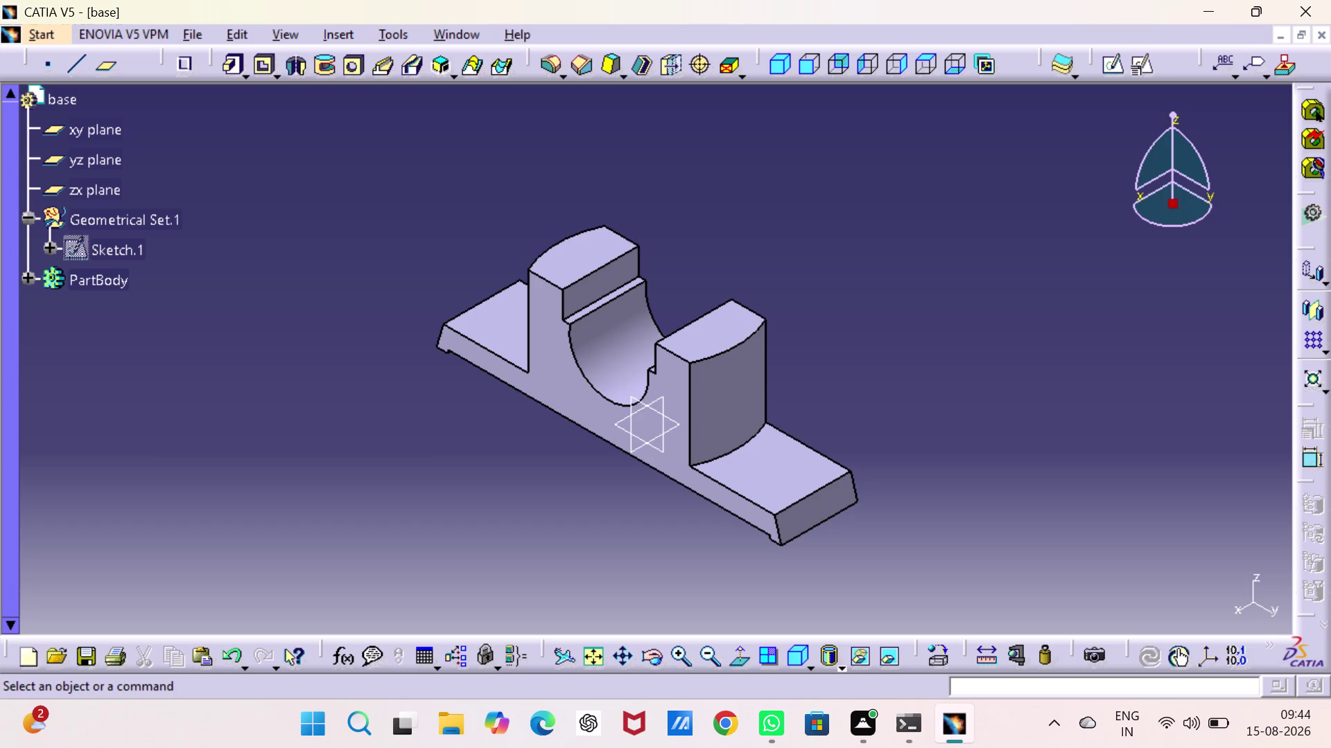
Create a positioned sketch on the right flange's top face (Pad.1/Face.1), adjusting its axis orientation.
click(785, 459)
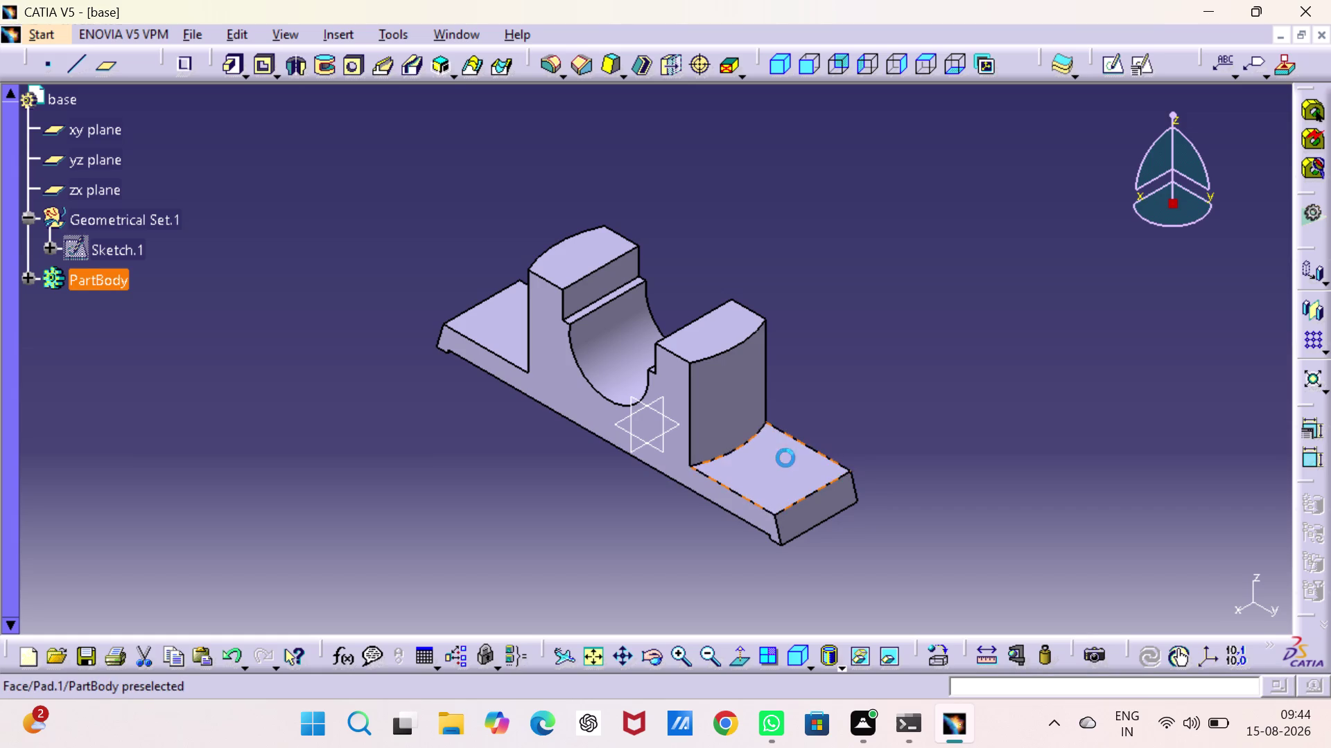
click(1139, 59)
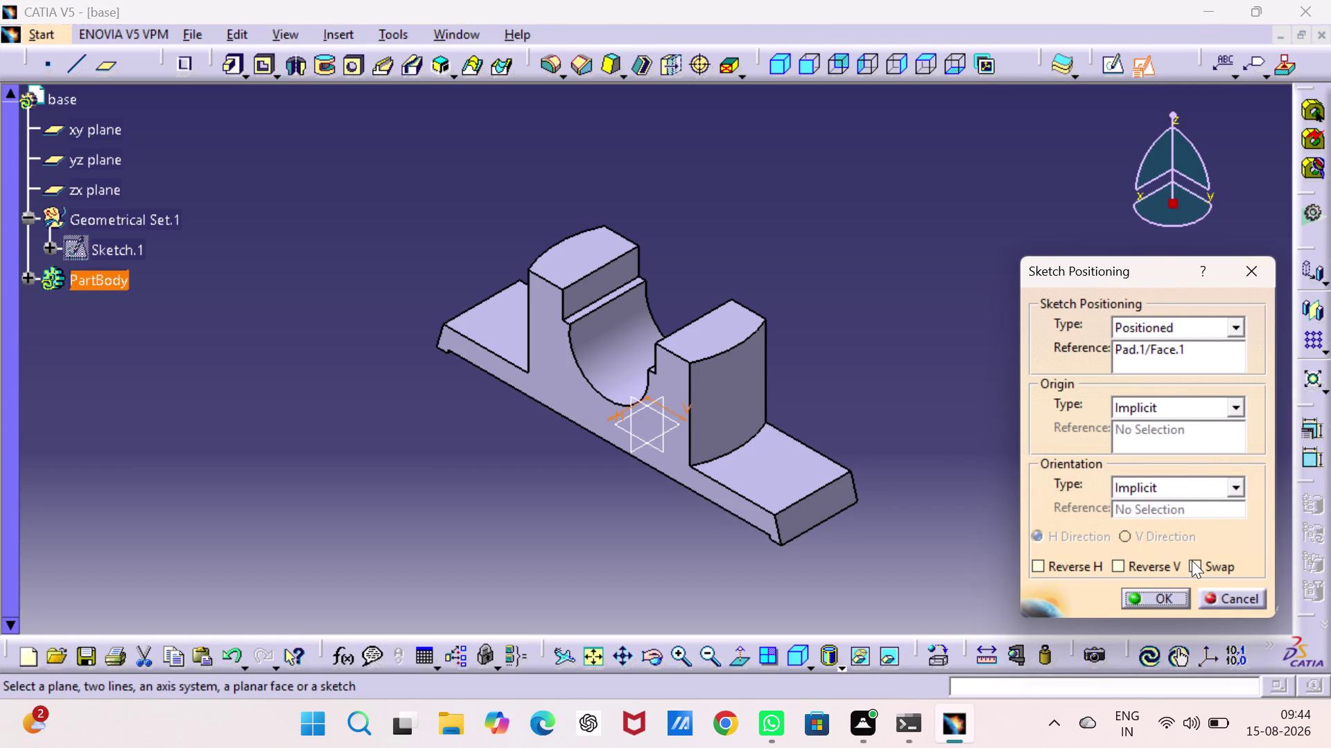
click(1192, 560)
click(1142, 565)
click(1152, 591)
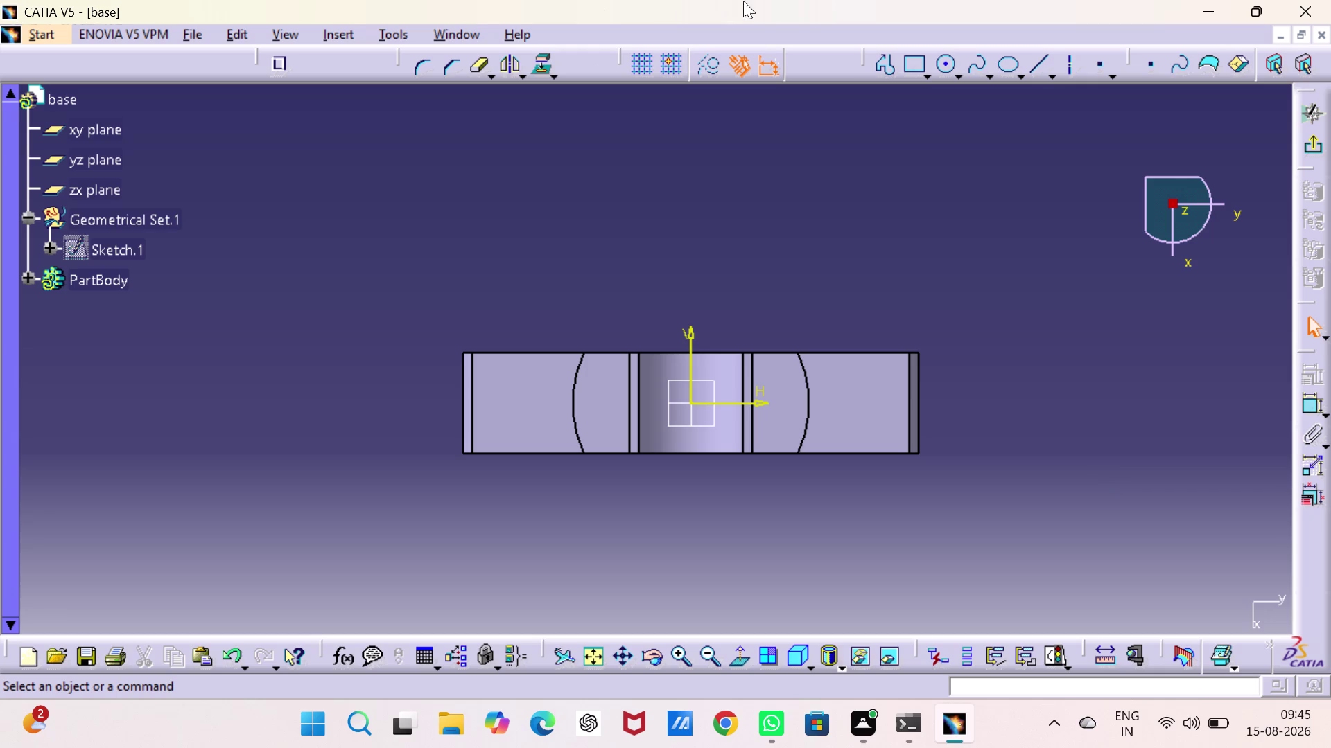
Draw an elongated slot on the right flange using two centre points and a width point.
click(929, 74)
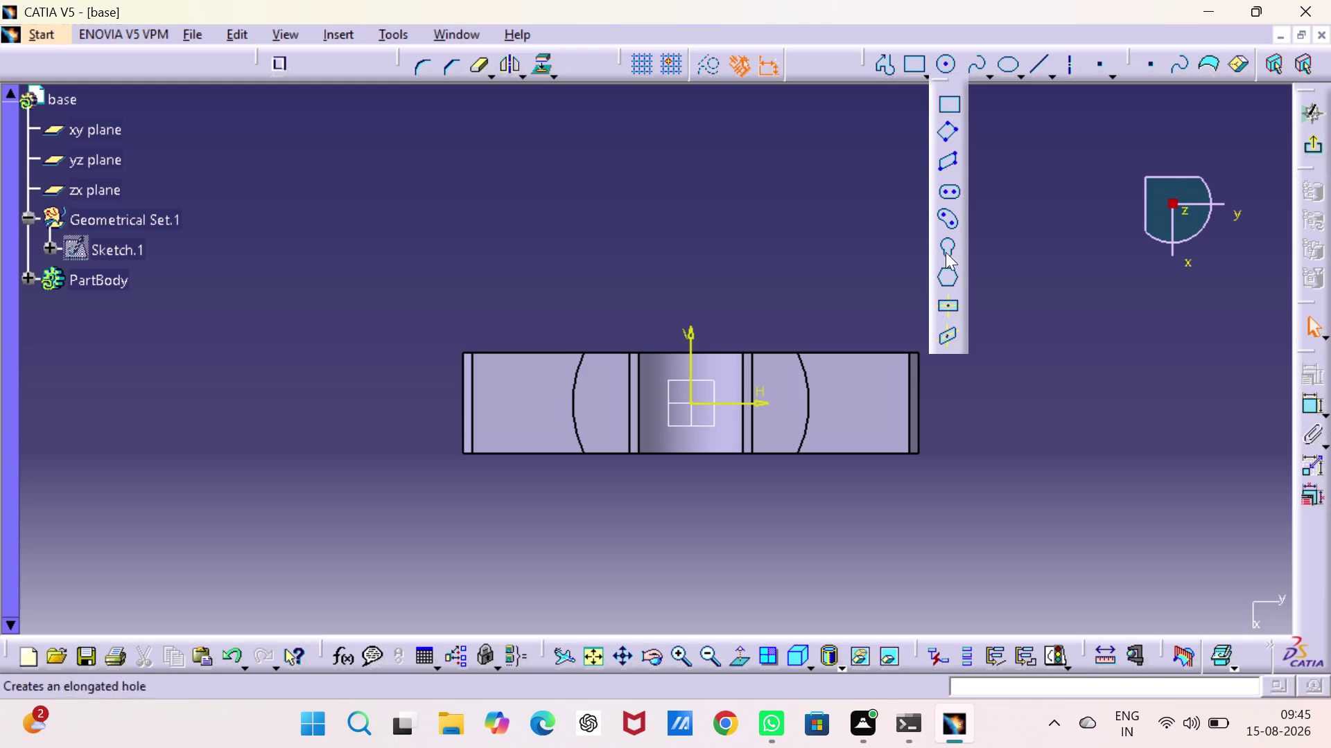
click(946, 190)
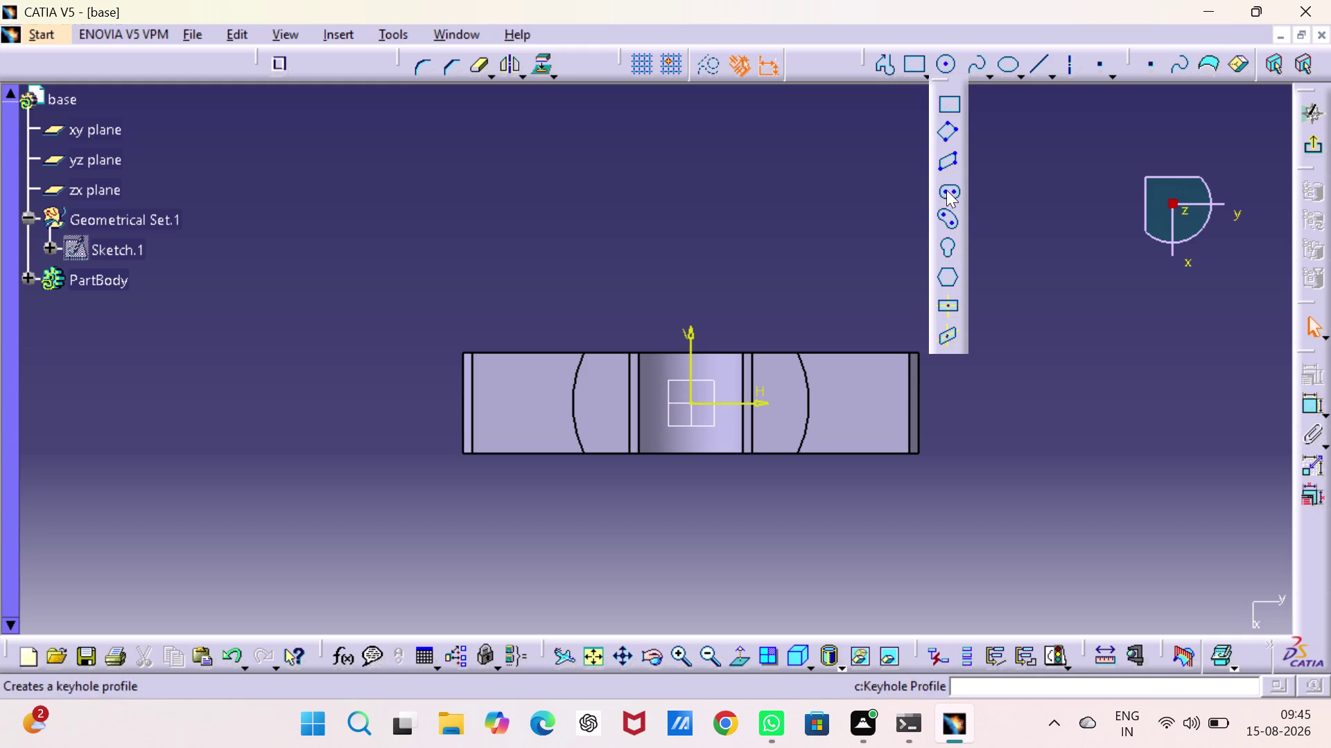
click(833, 404)
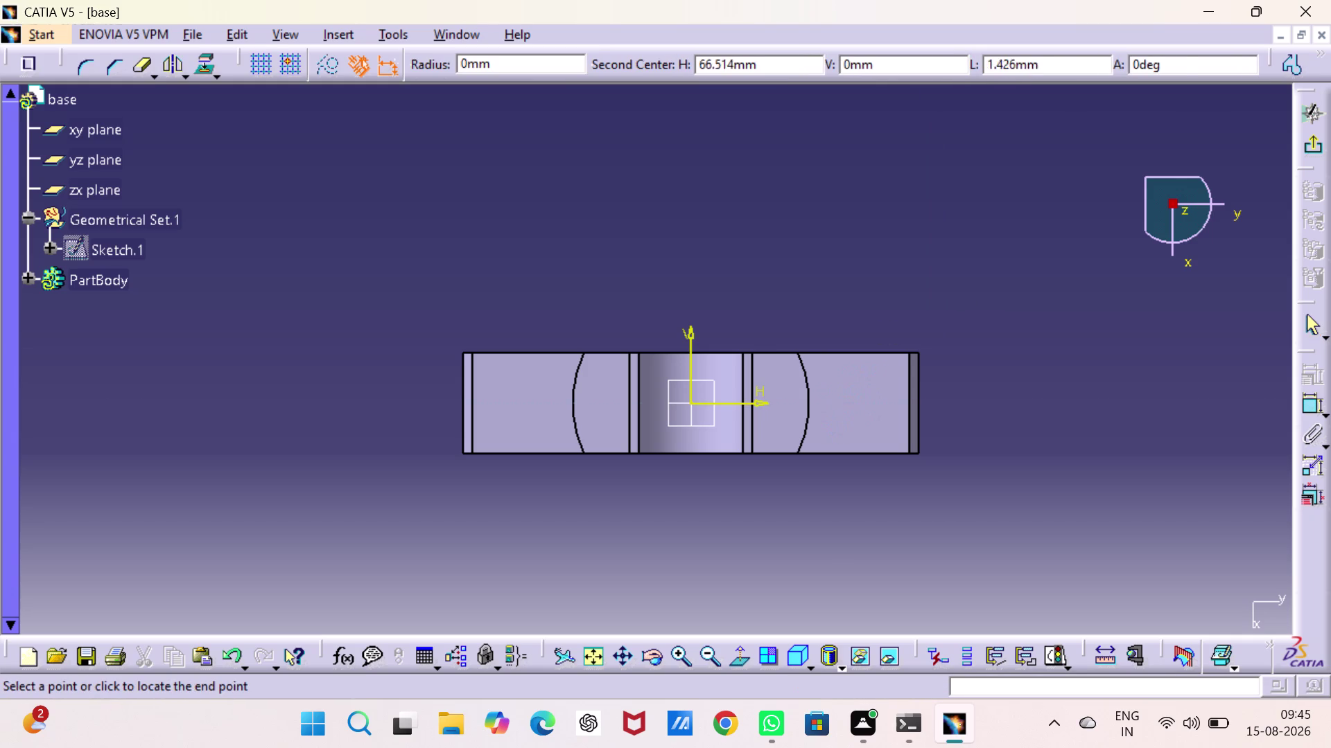
click(874, 399)
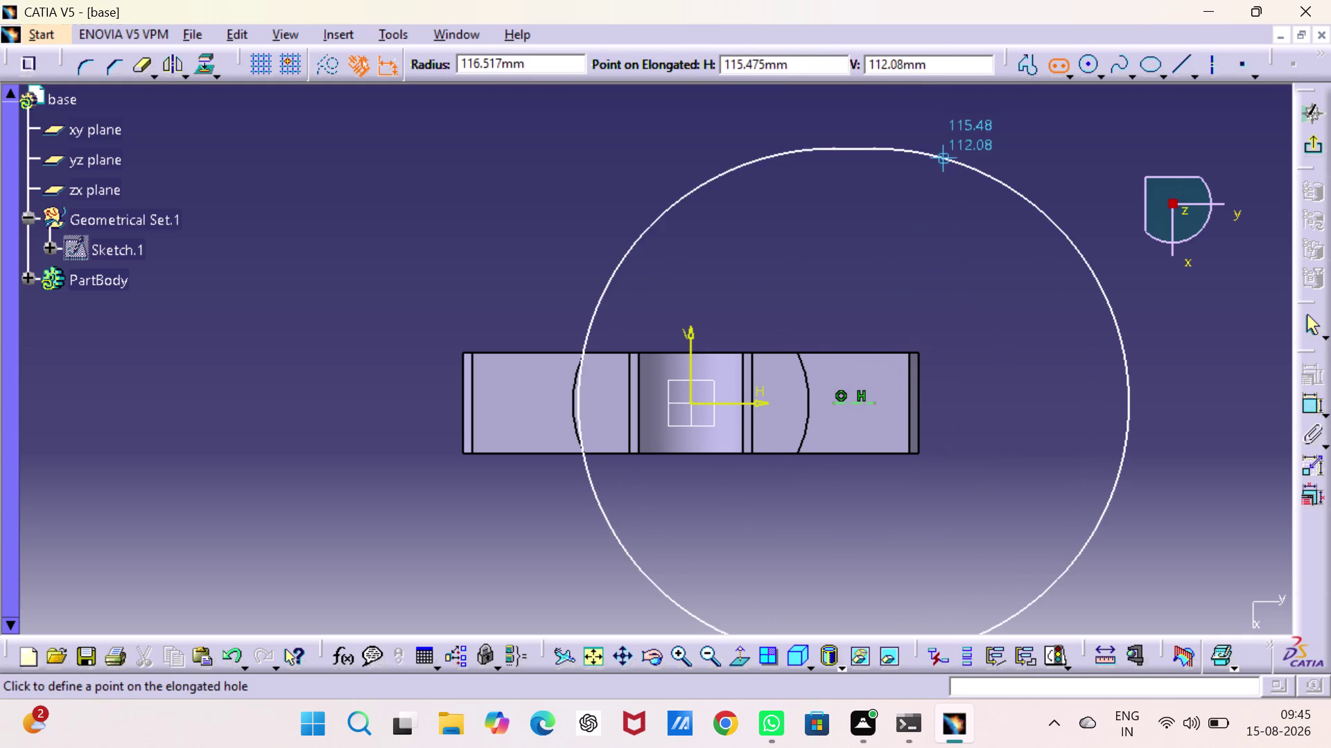
click(887, 397)
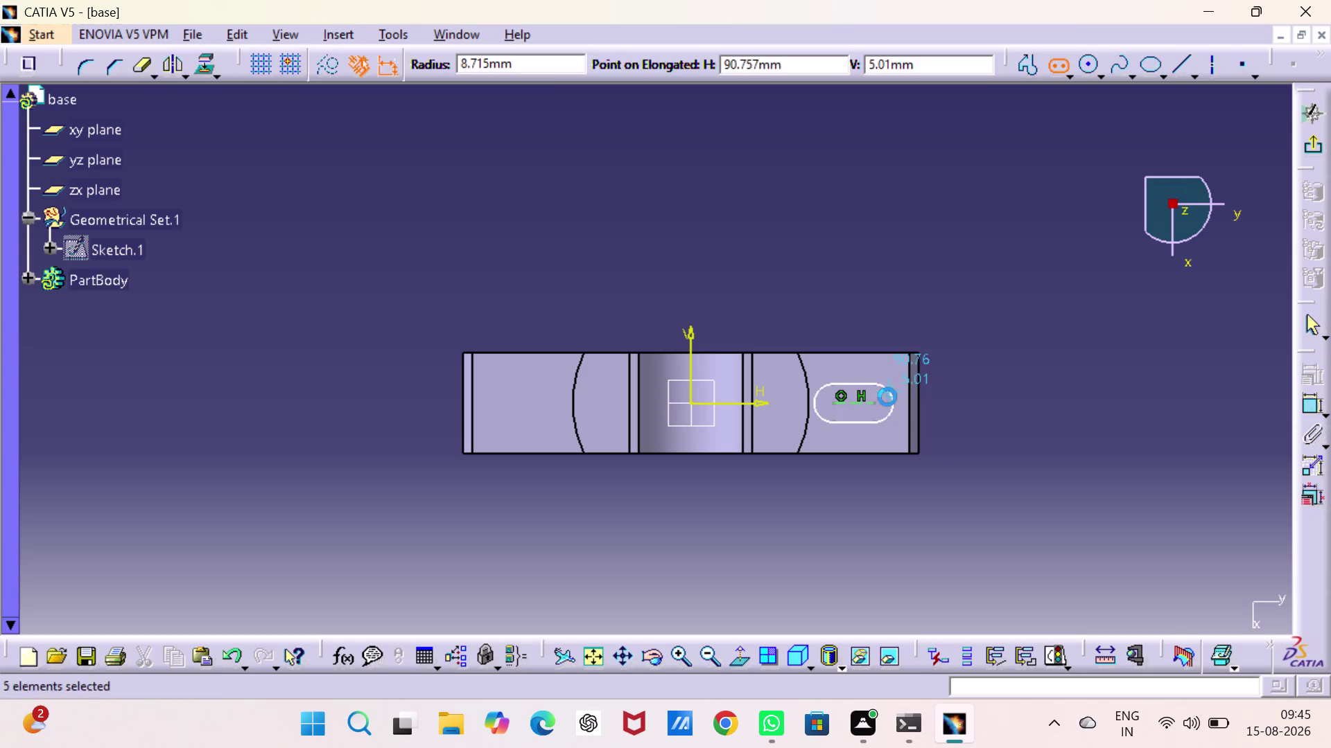
Attempt two elongated slots on the left flange, cancelling both unfinished attempts.
click(911, 61)
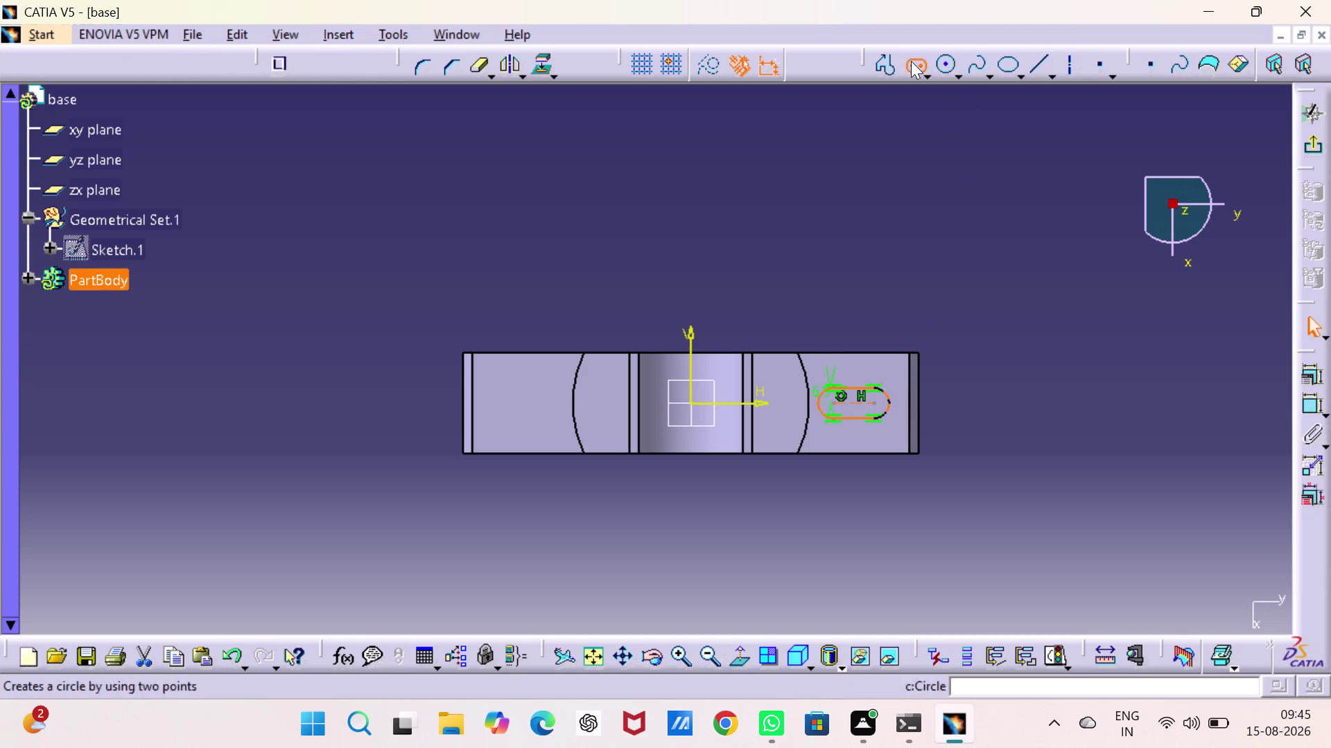
click(543, 401)
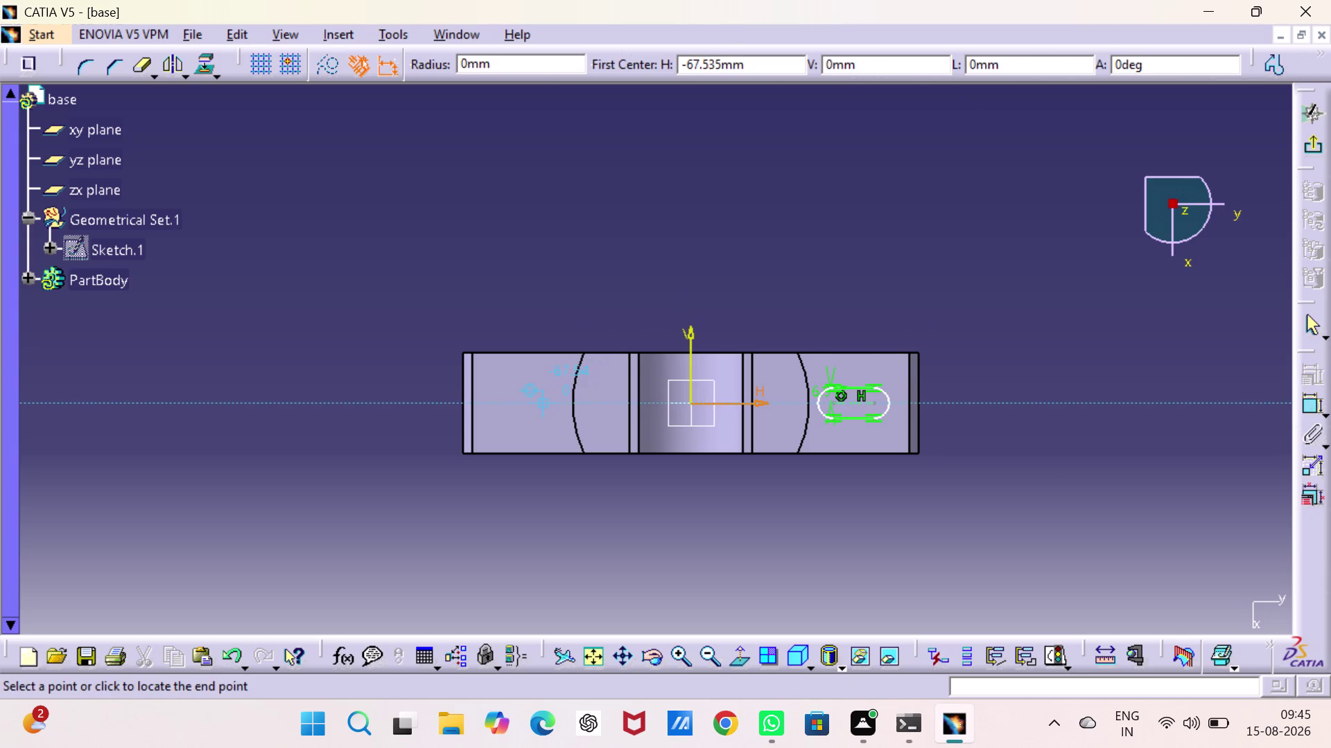
click(506, 400)
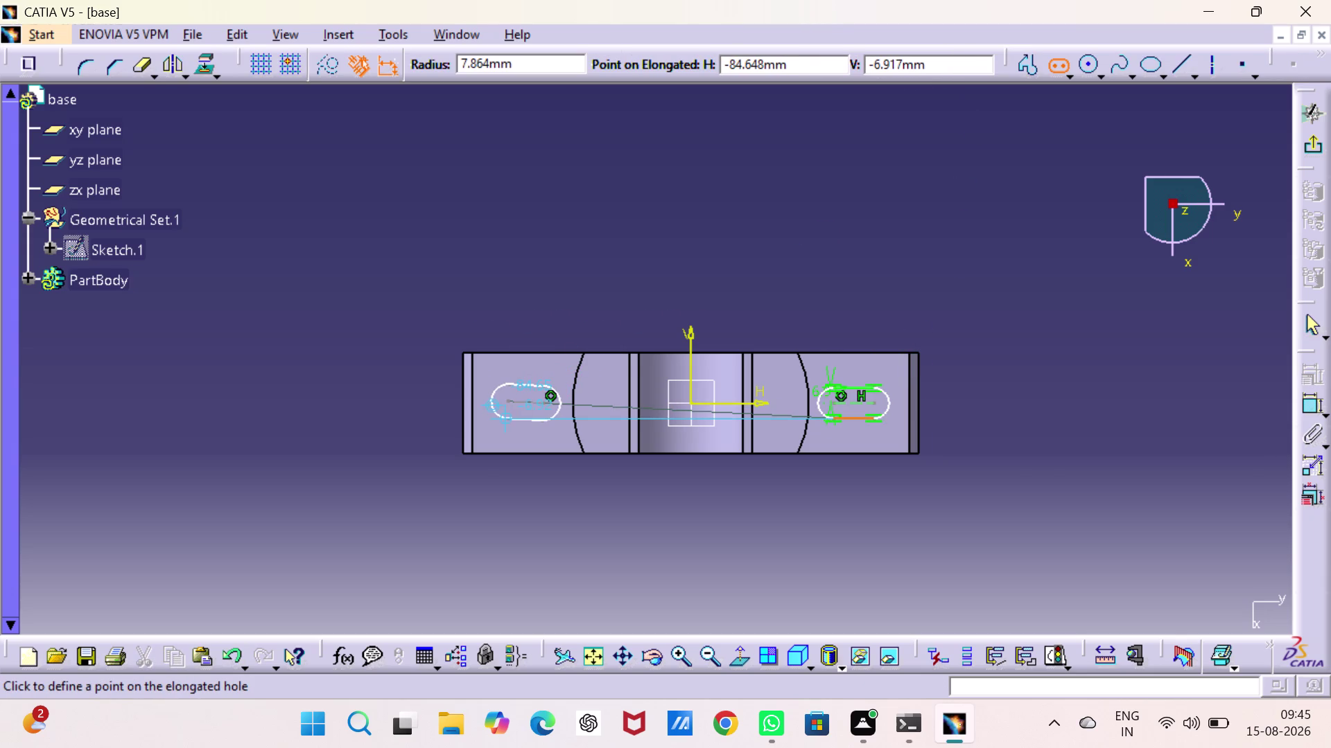
key(Escape)
key(Escape)
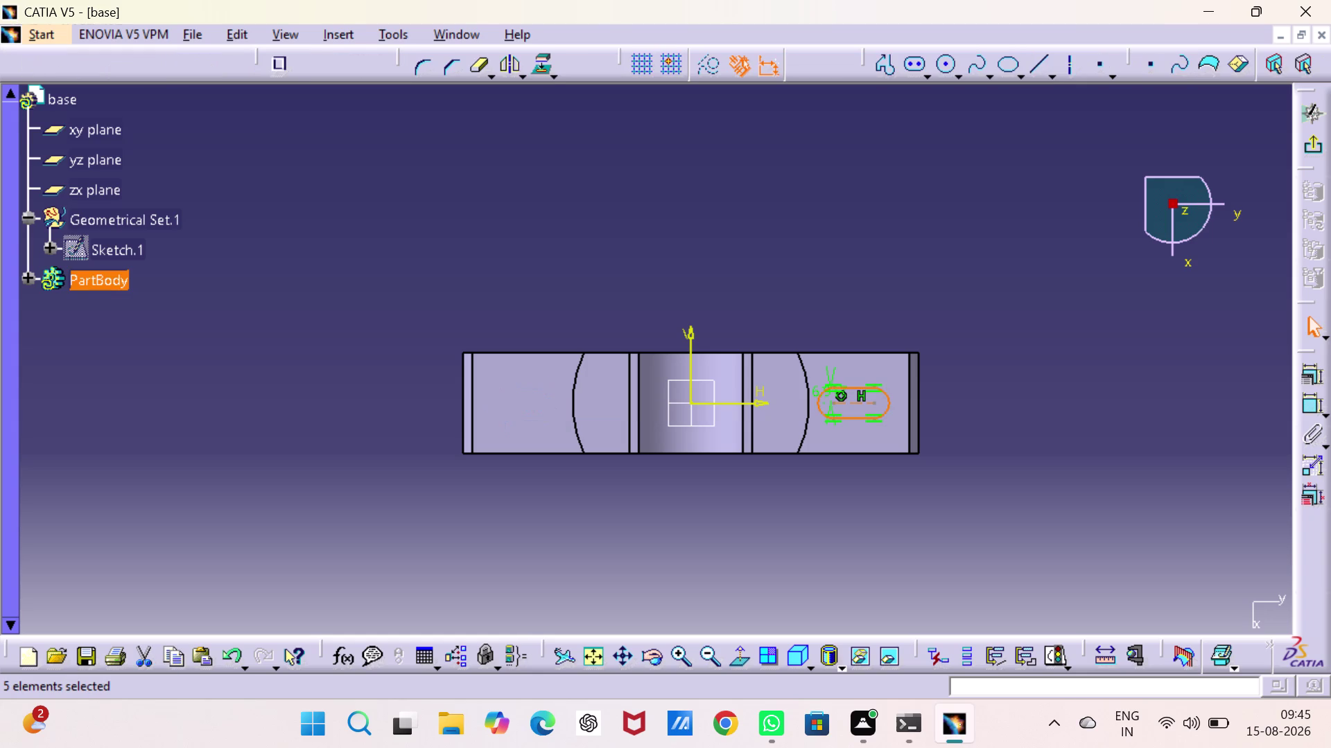
click(913, 66)
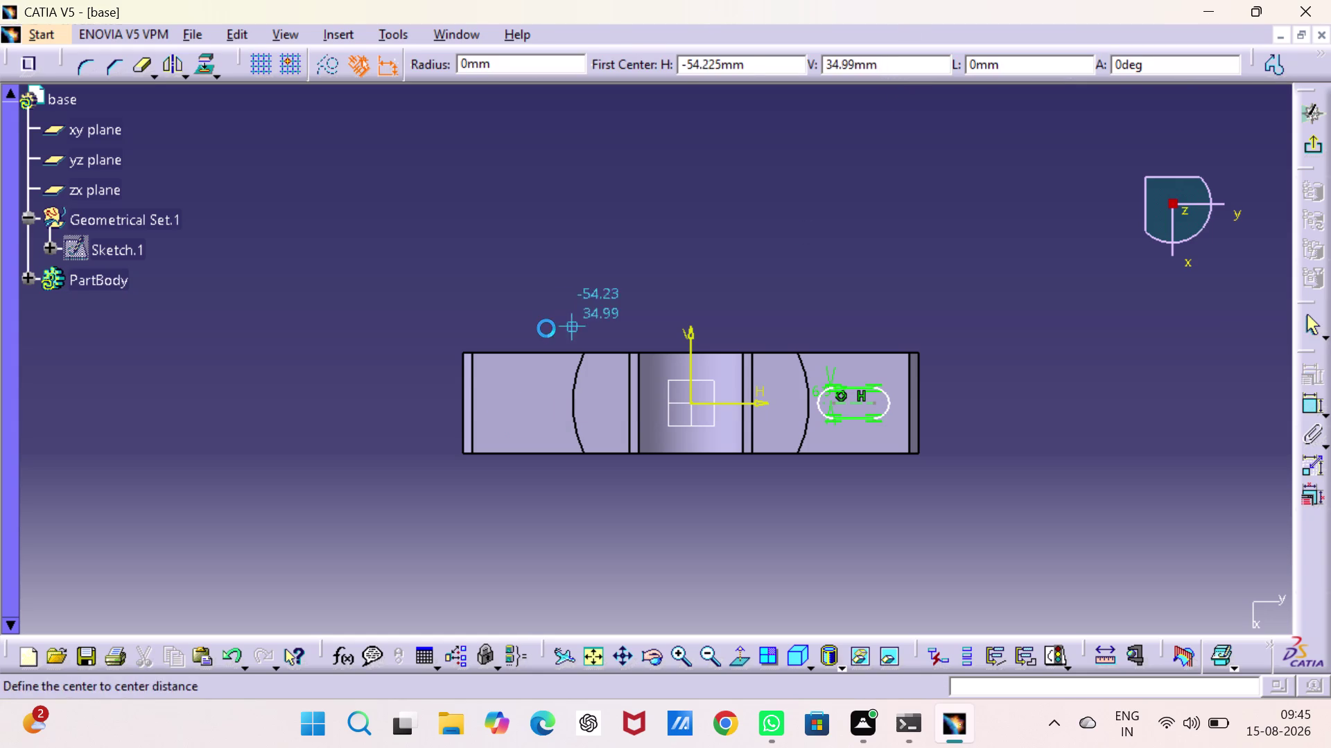
click(492, 402)
click(538, 406)
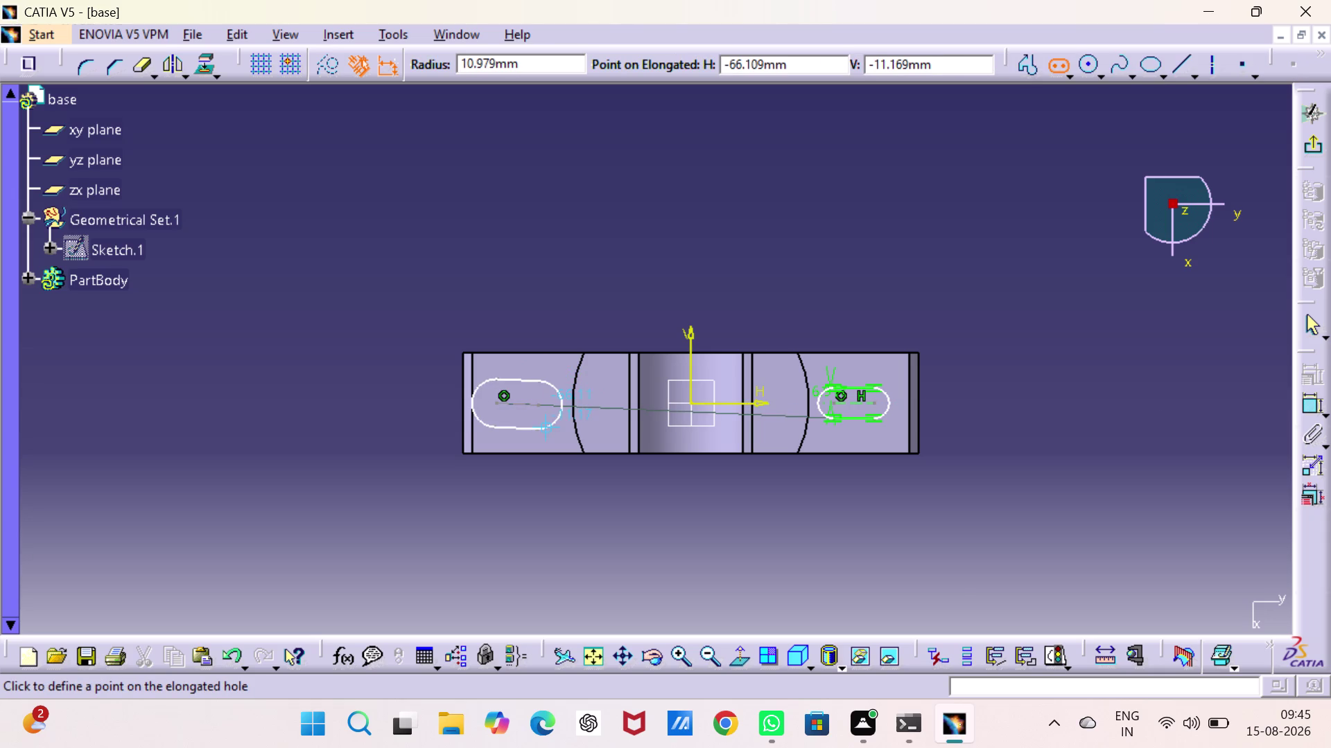
key(Escape)
key(Escape)
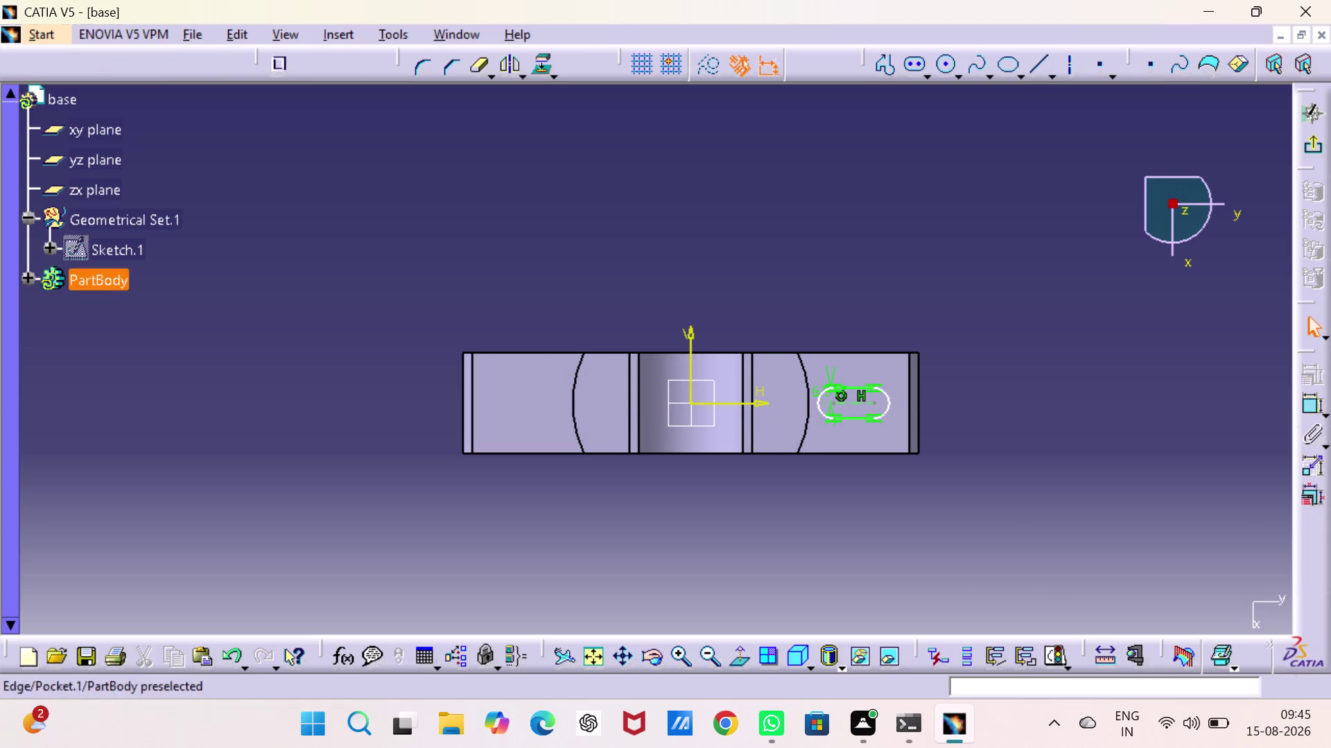
Draw a long elongated slot from the left flange to near the sketch origin.
double_click(683, 648)
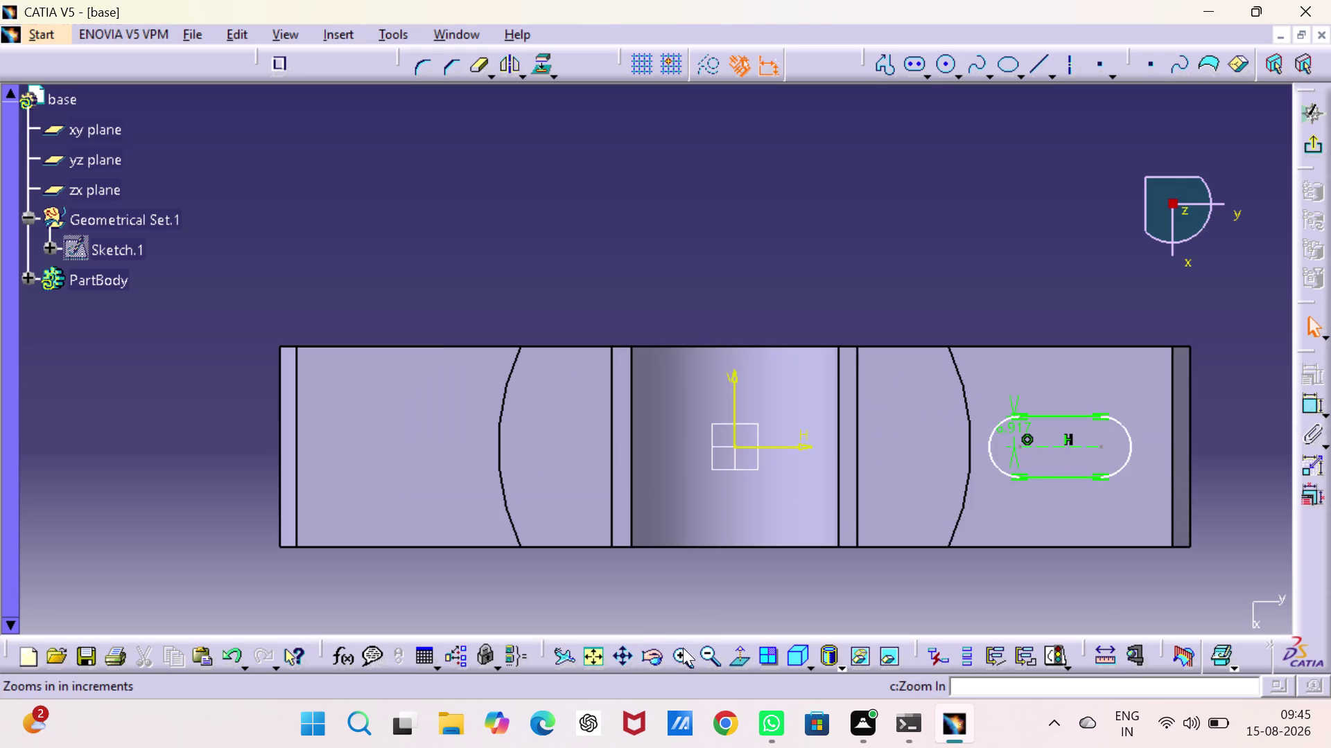
click(1009, 408)
key(Delete)
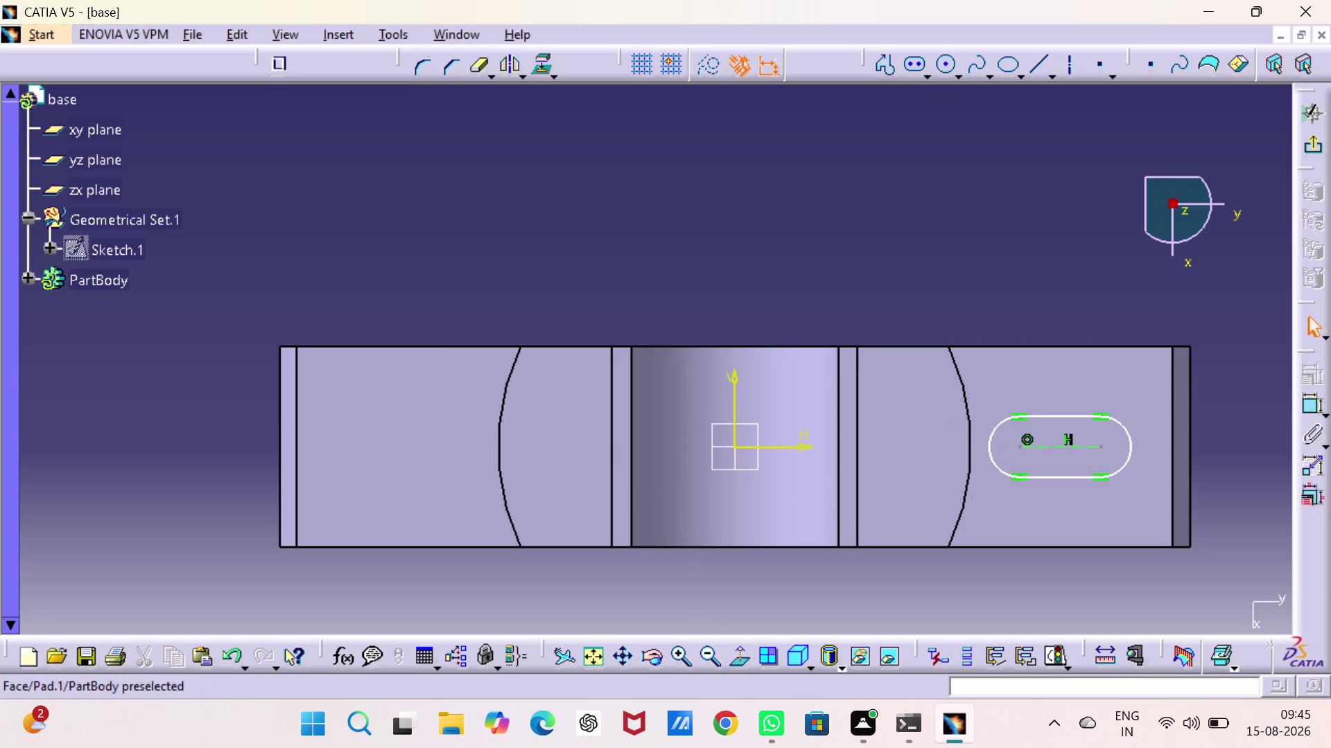
click(917, 65)
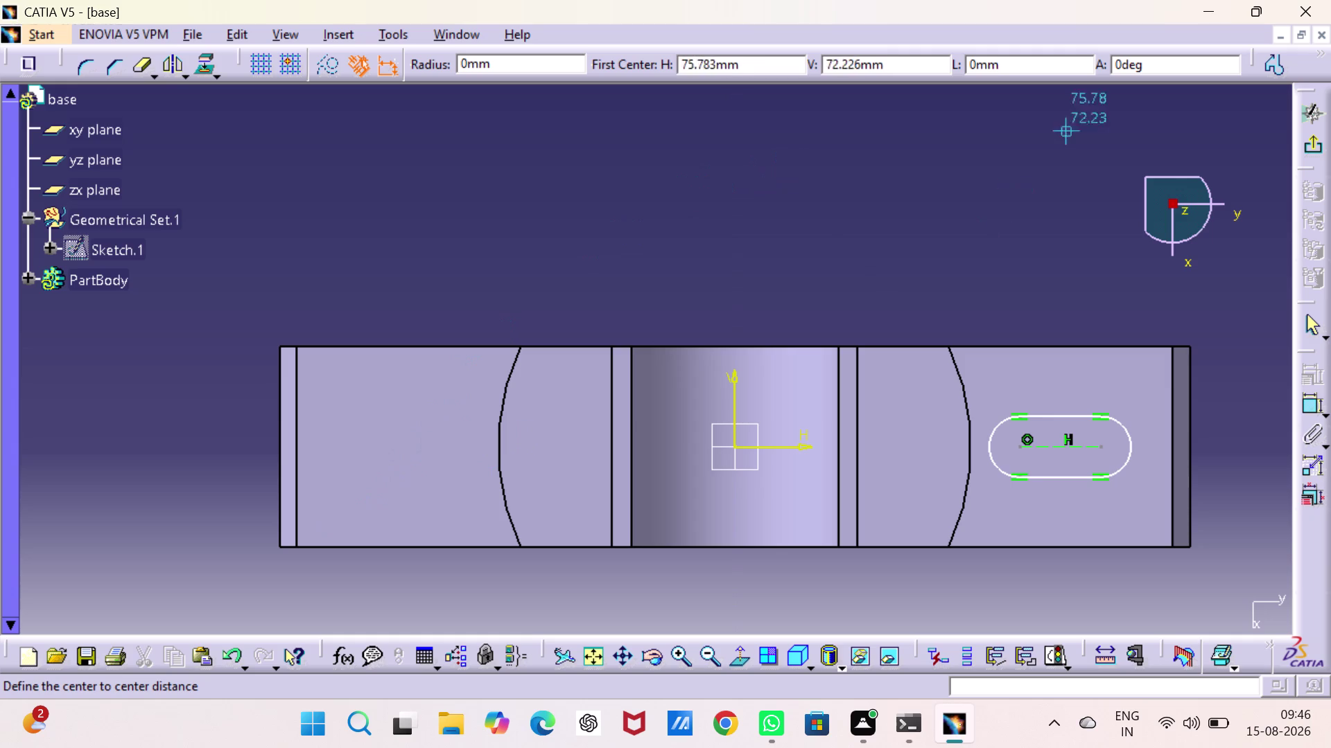
click(322, 446)
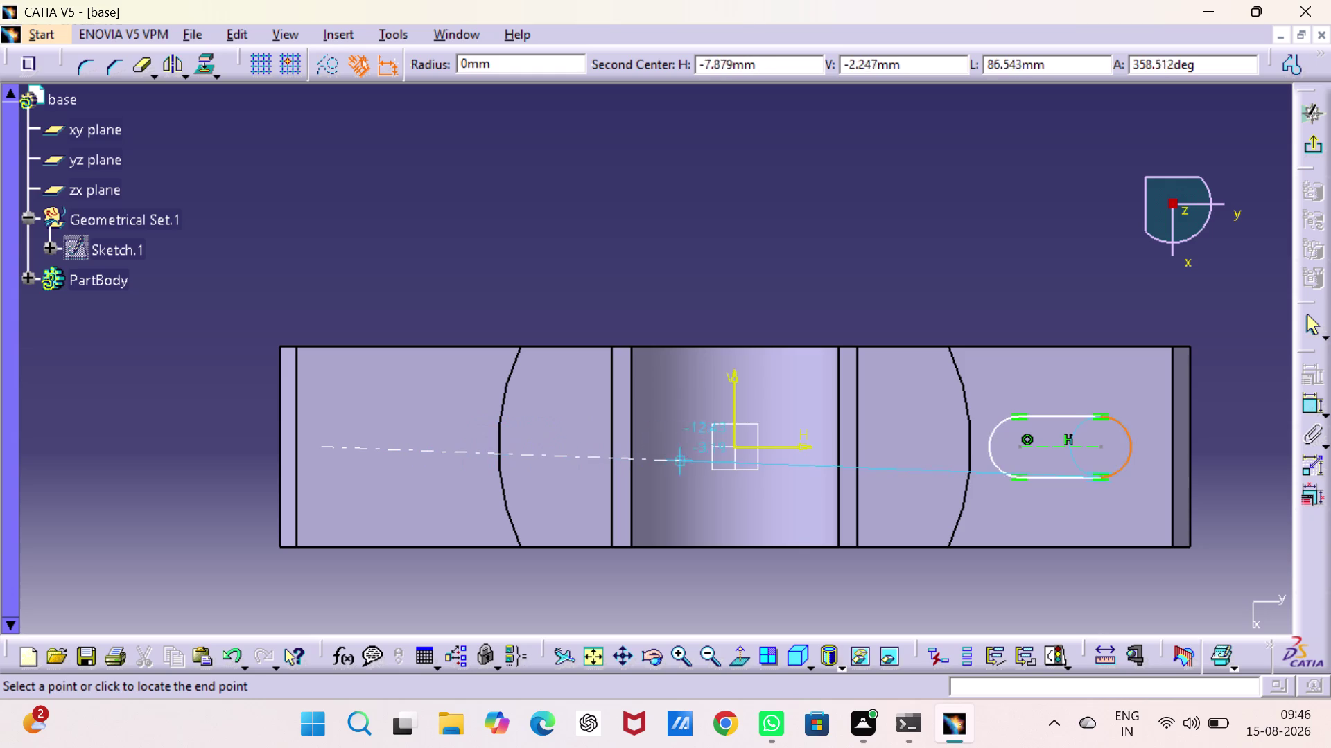
click(728, 449)
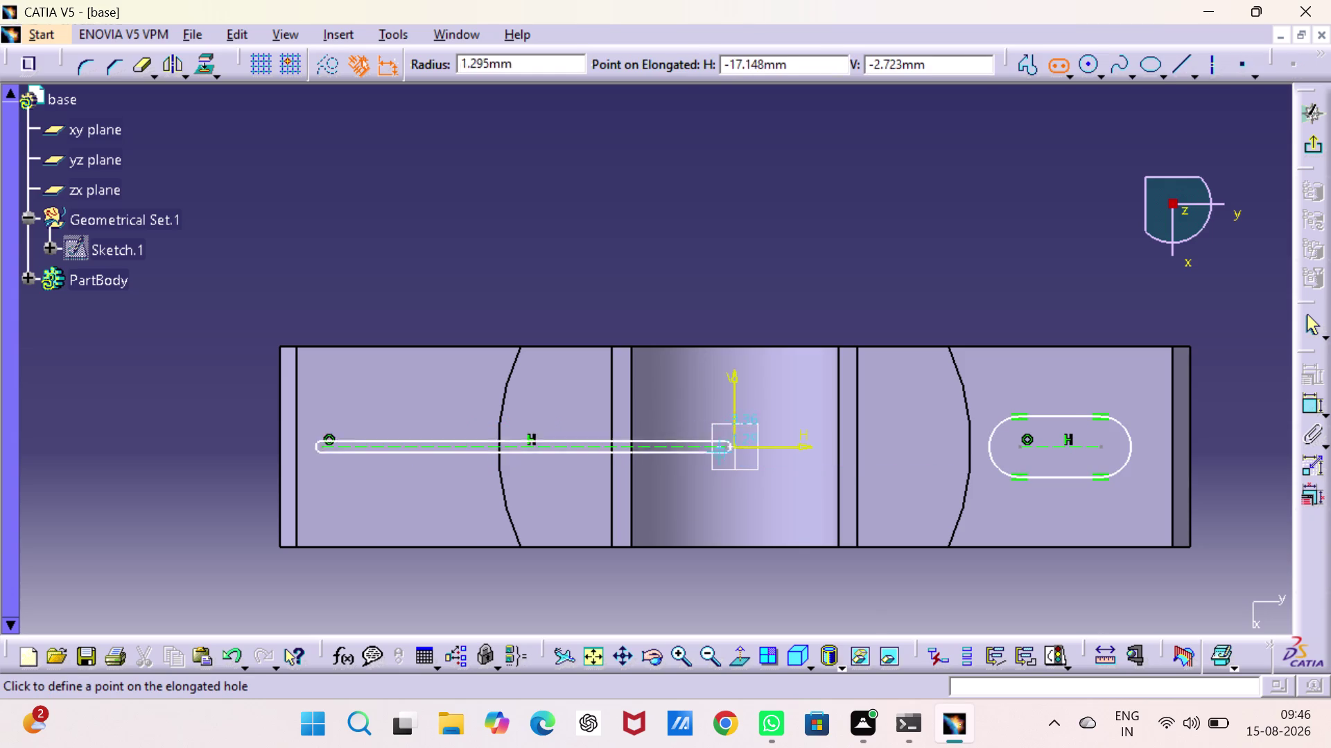
click(534, 480)
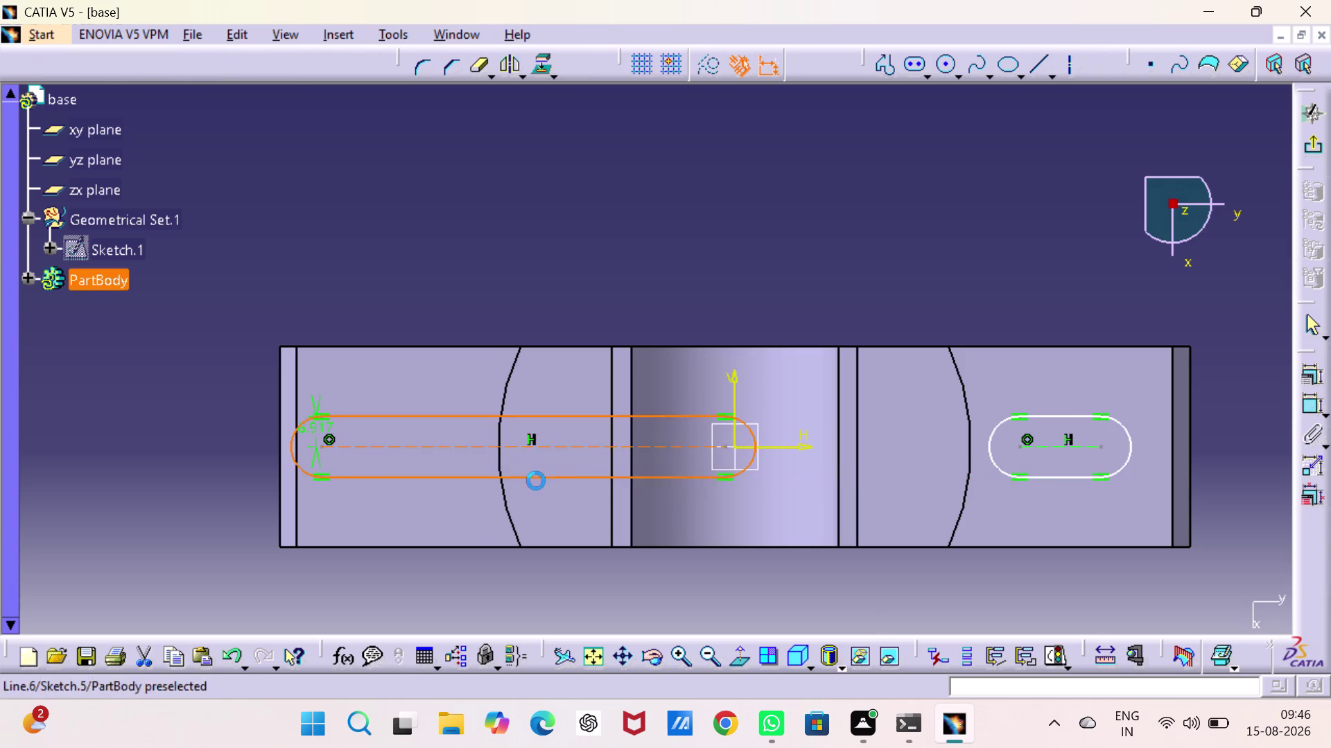
key(Escape)
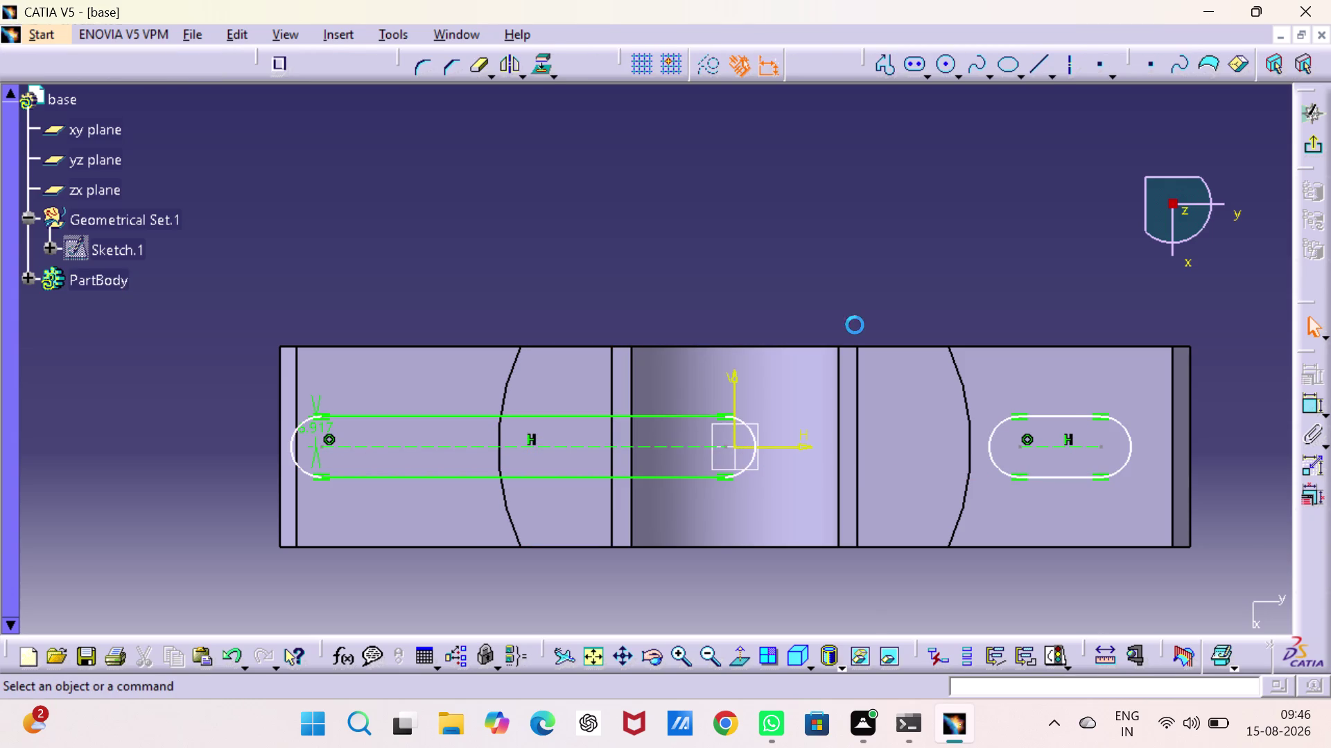
click(318, 429)
key(Delete)
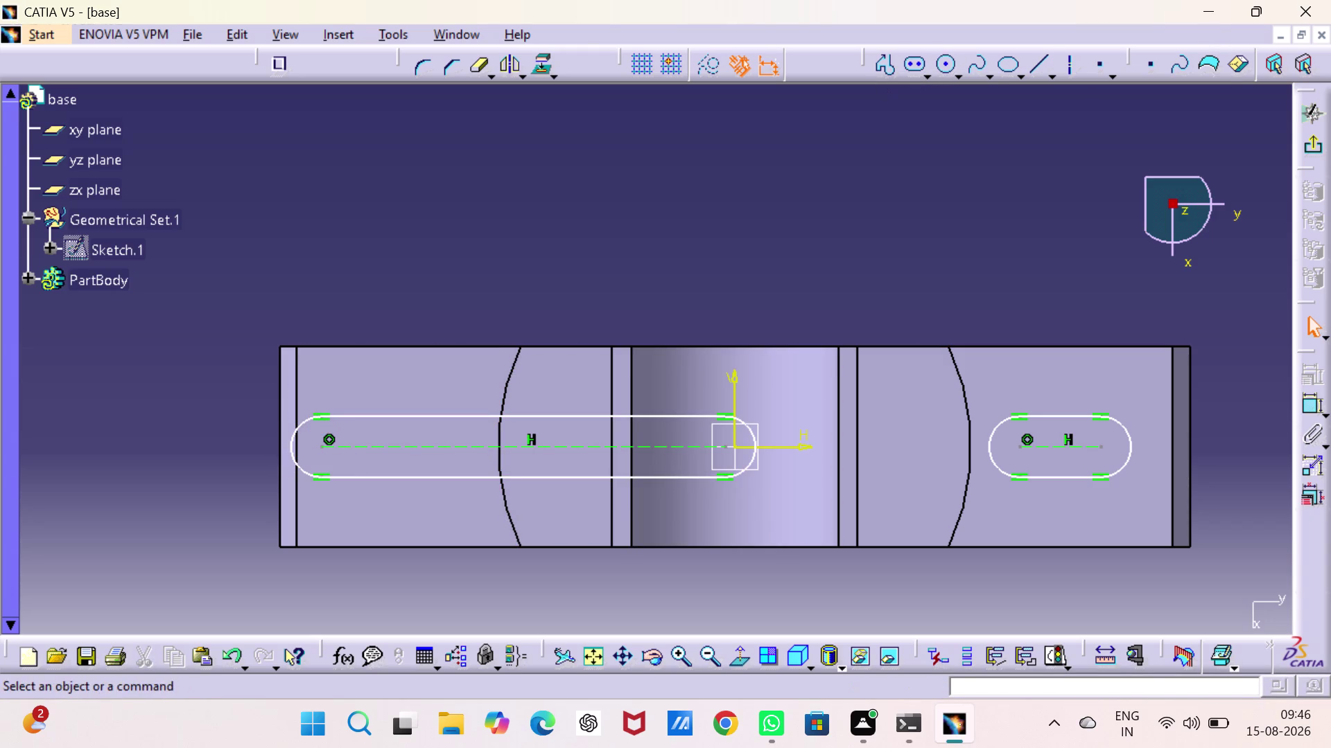
Dimension the left slot's straight length and set it to 8 mm.
double_click(1311, 412)
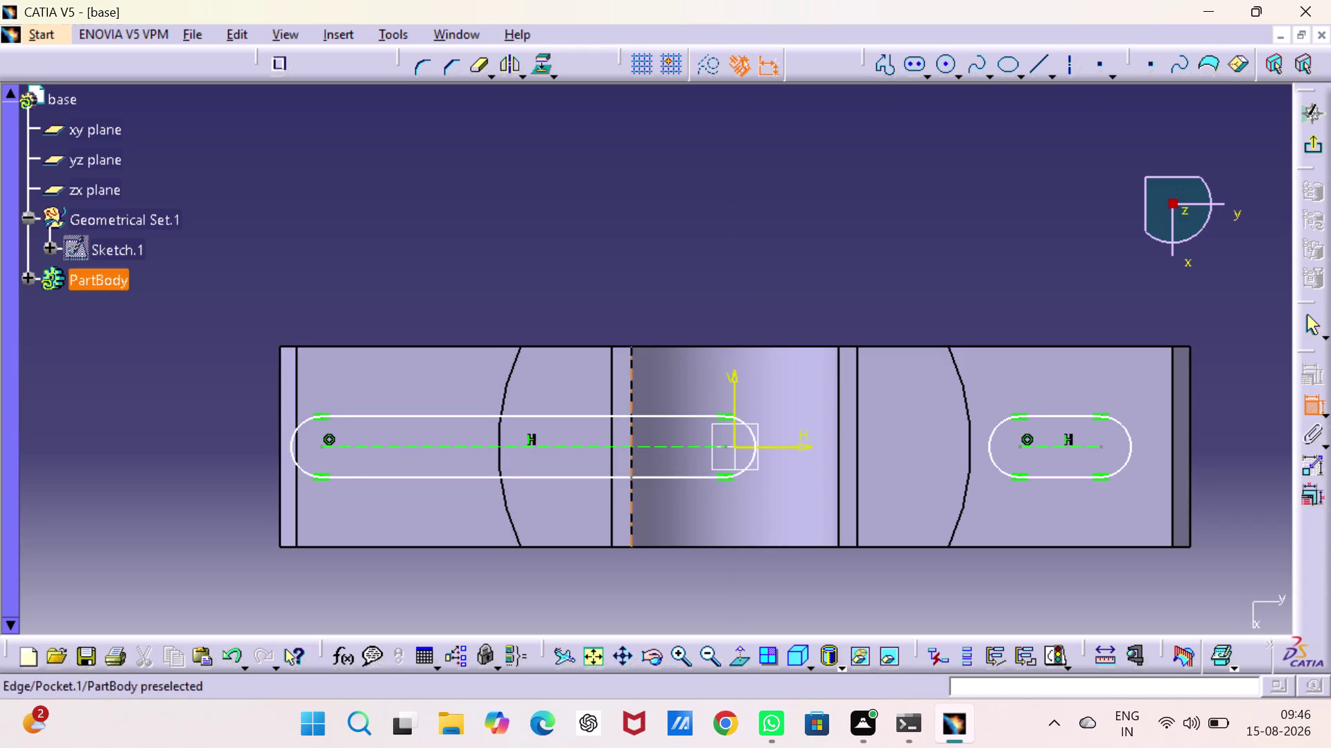
click(449, 447)
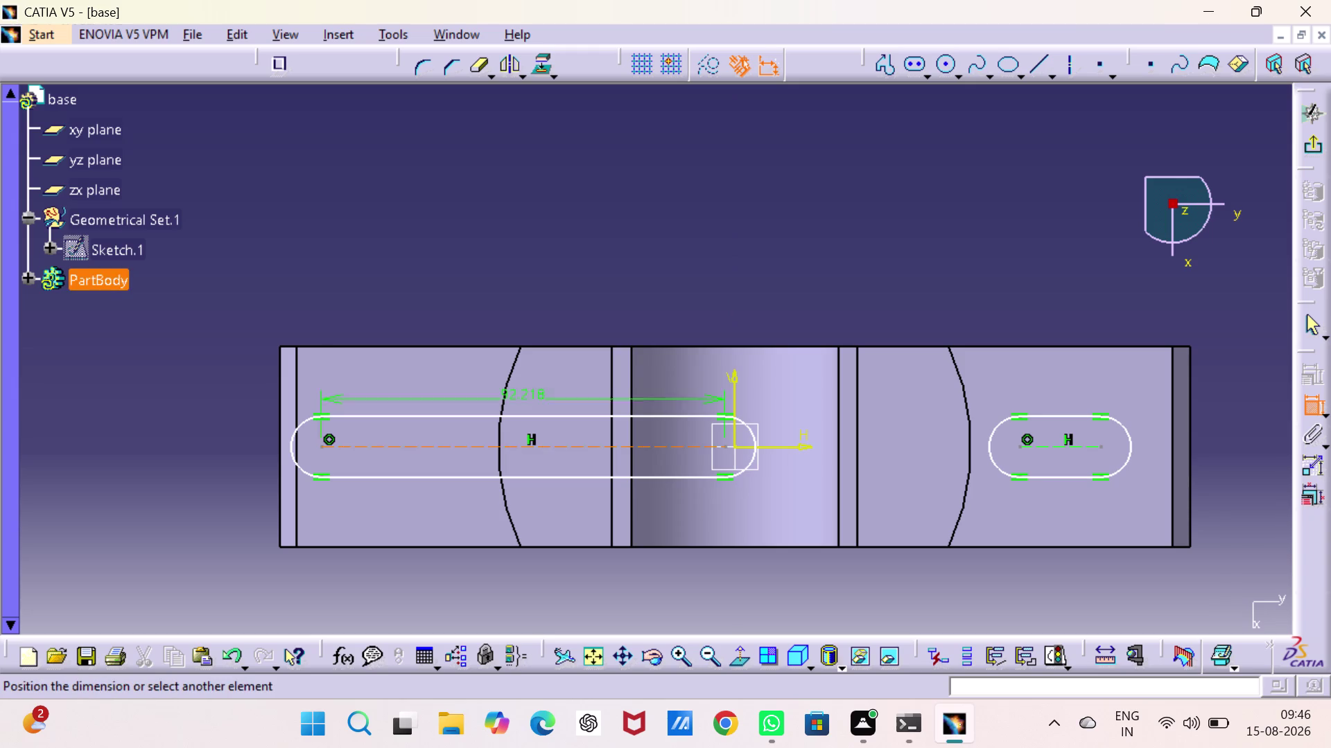
click(480, 275)
double_click(477, 268)
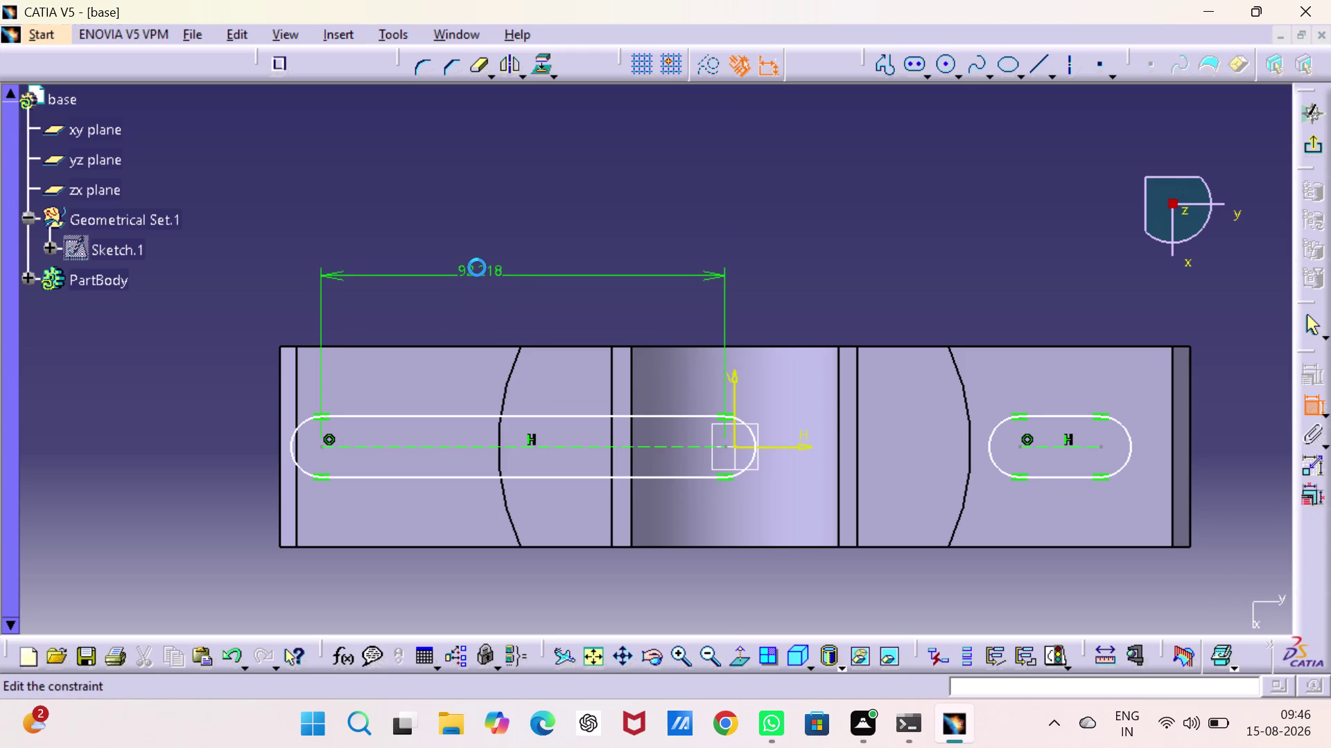
key(8)
key(Return)
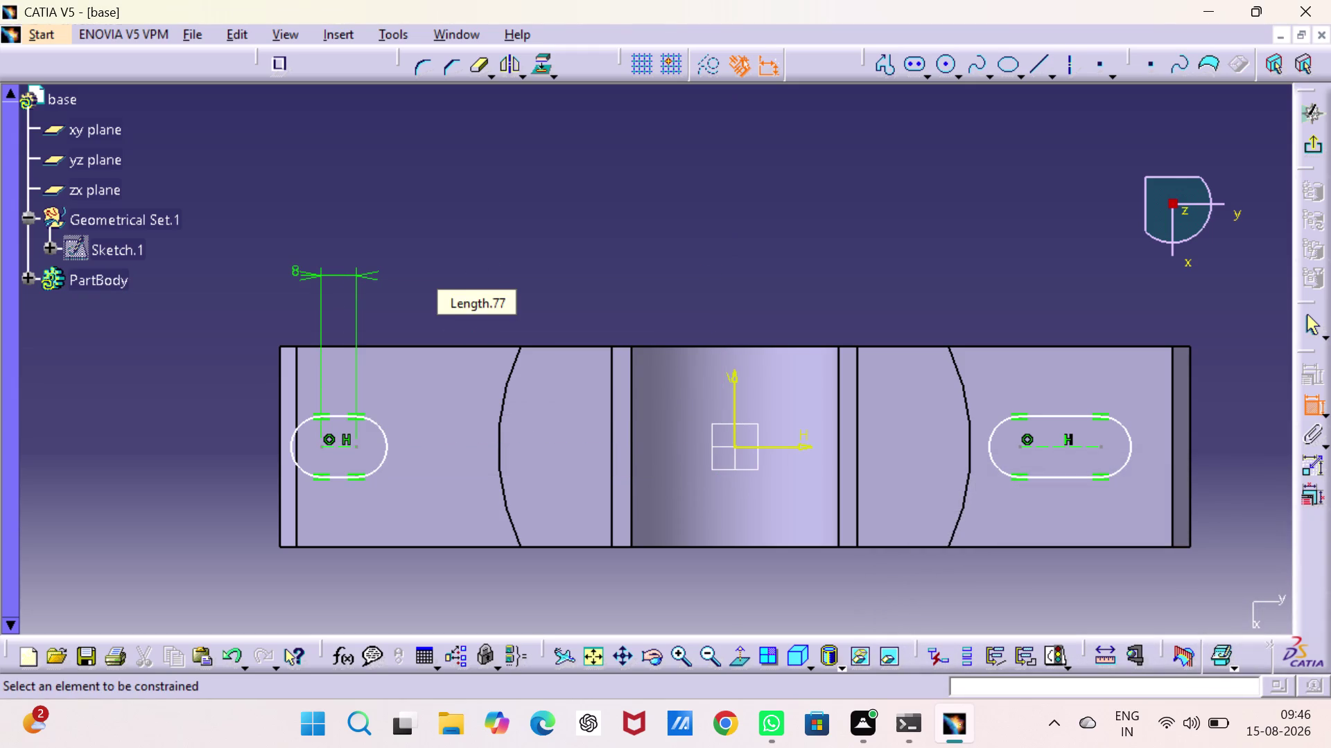
Dimension the right slot's straight length and set it to 8 mm.
click(1045, 443)
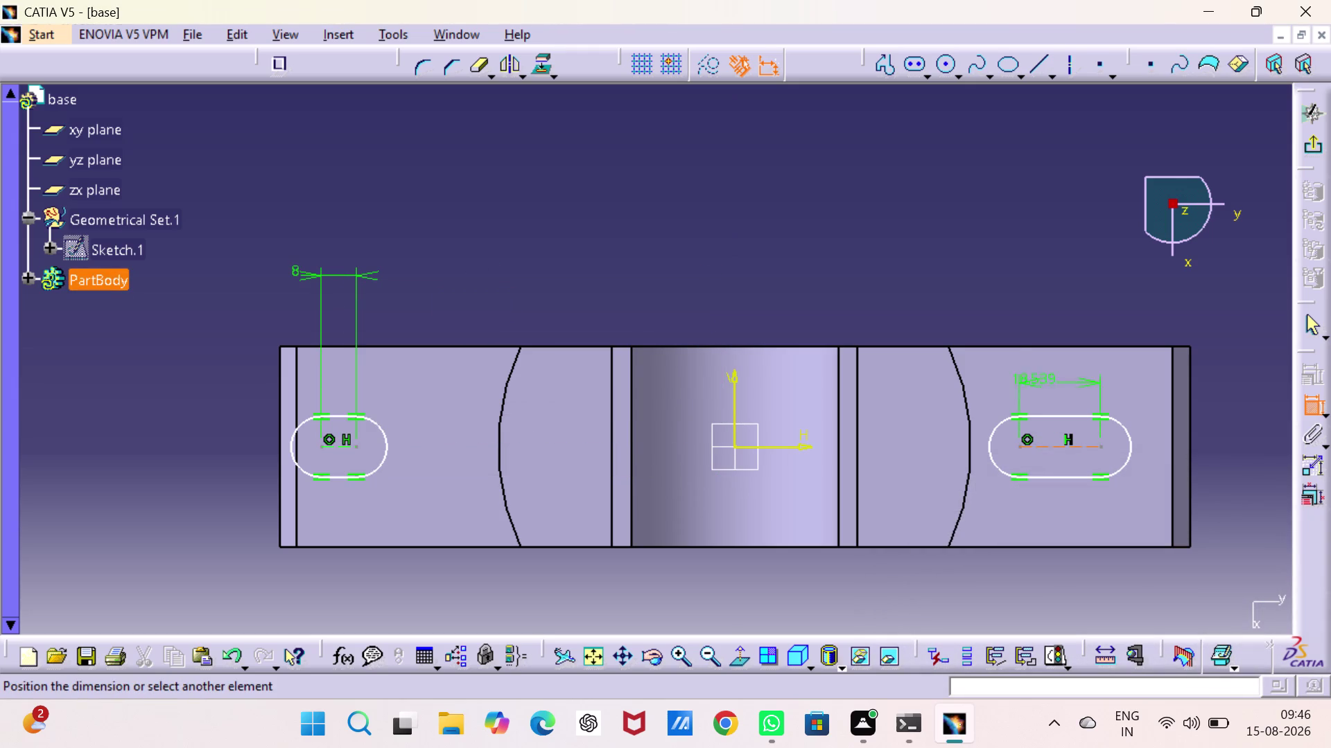
click(1039, 281)
double_click(1042, 277)
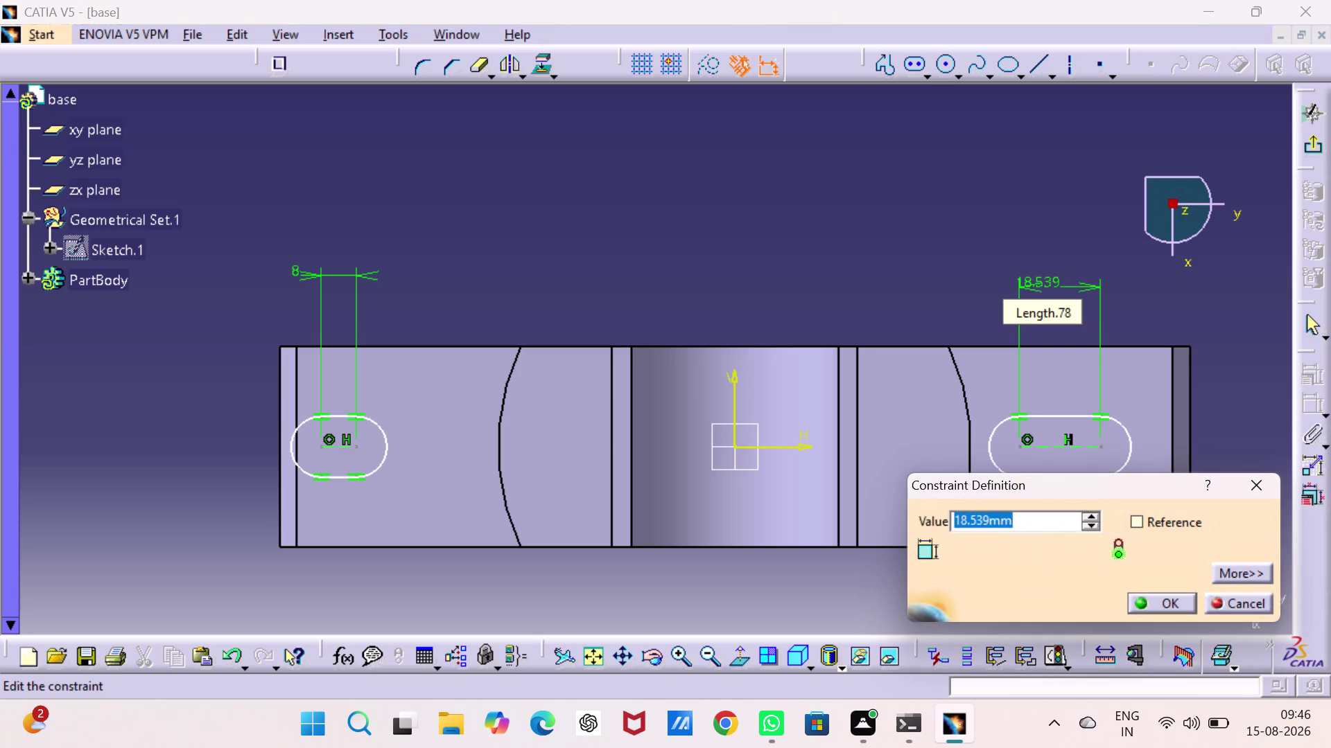
key(8)
key(Return)
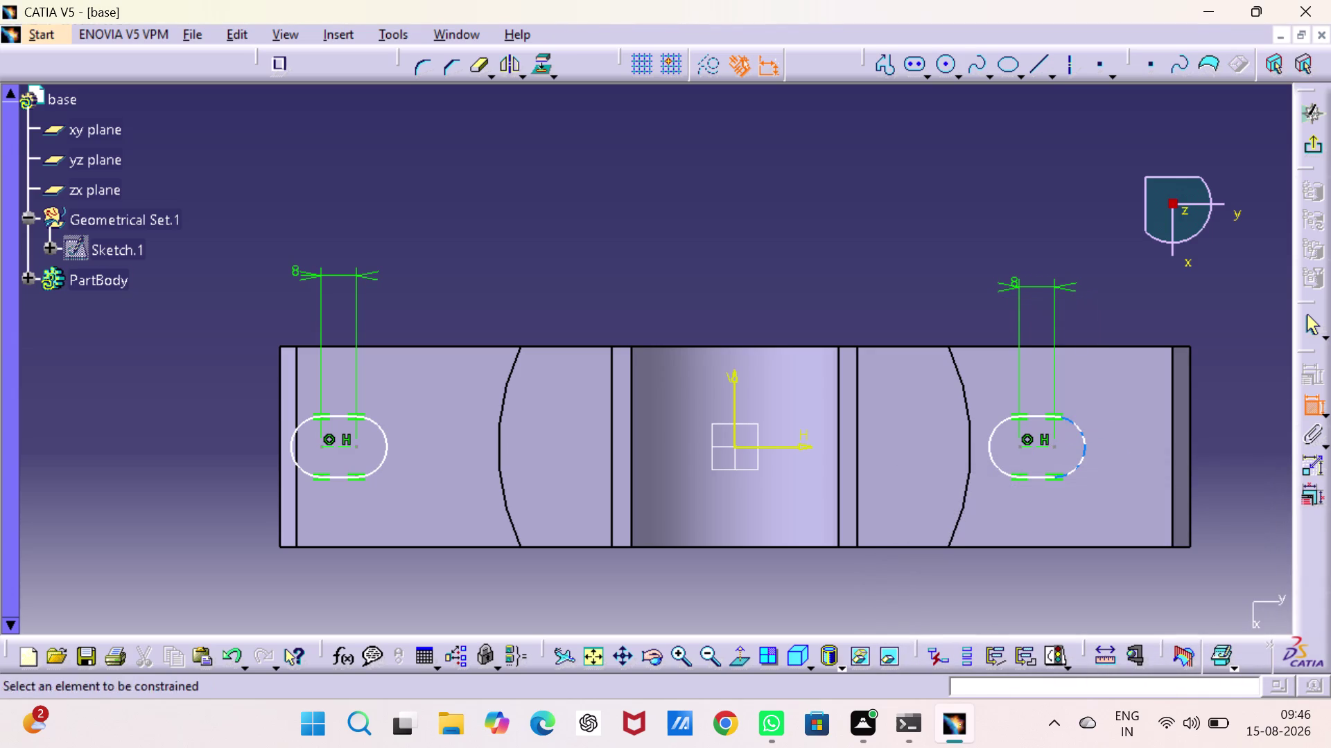
click(1082, 460)
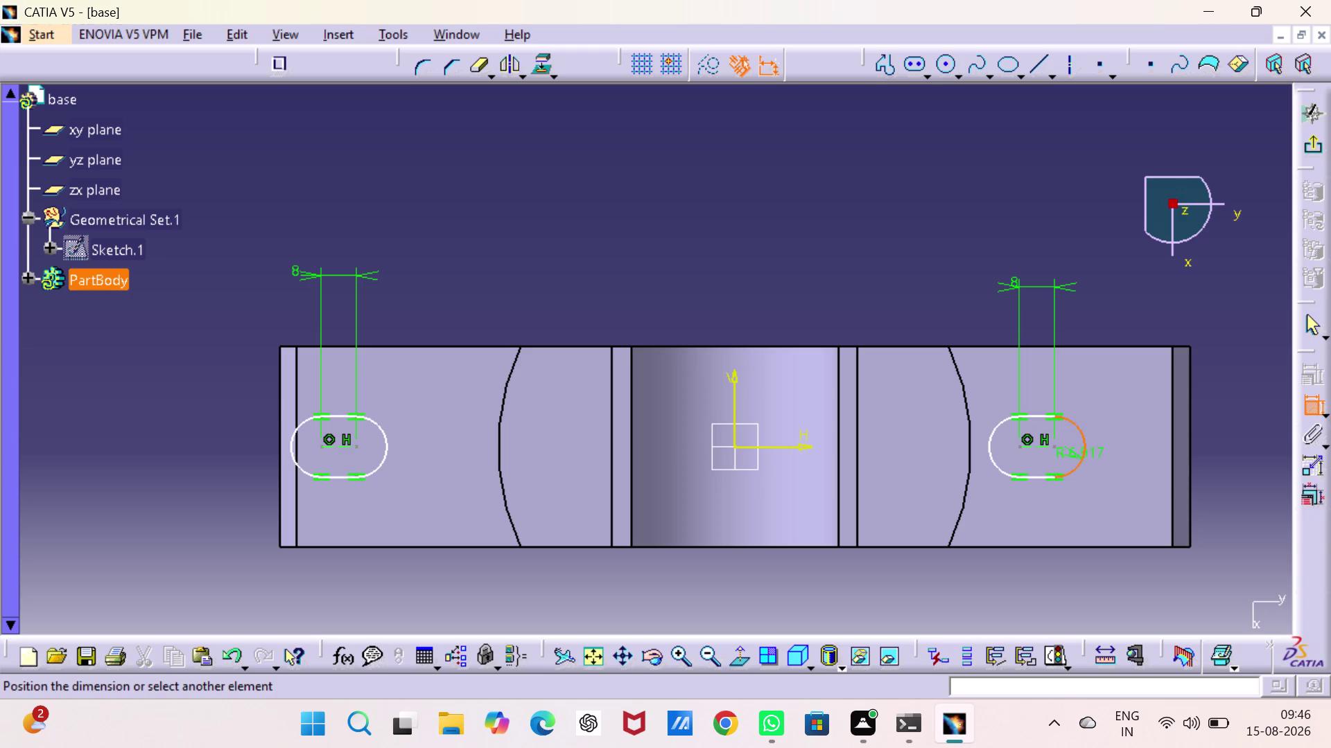
Set 6 mm radii on the right end arcs of both slots.
click(1147, 312)
double_click(1156, 305)
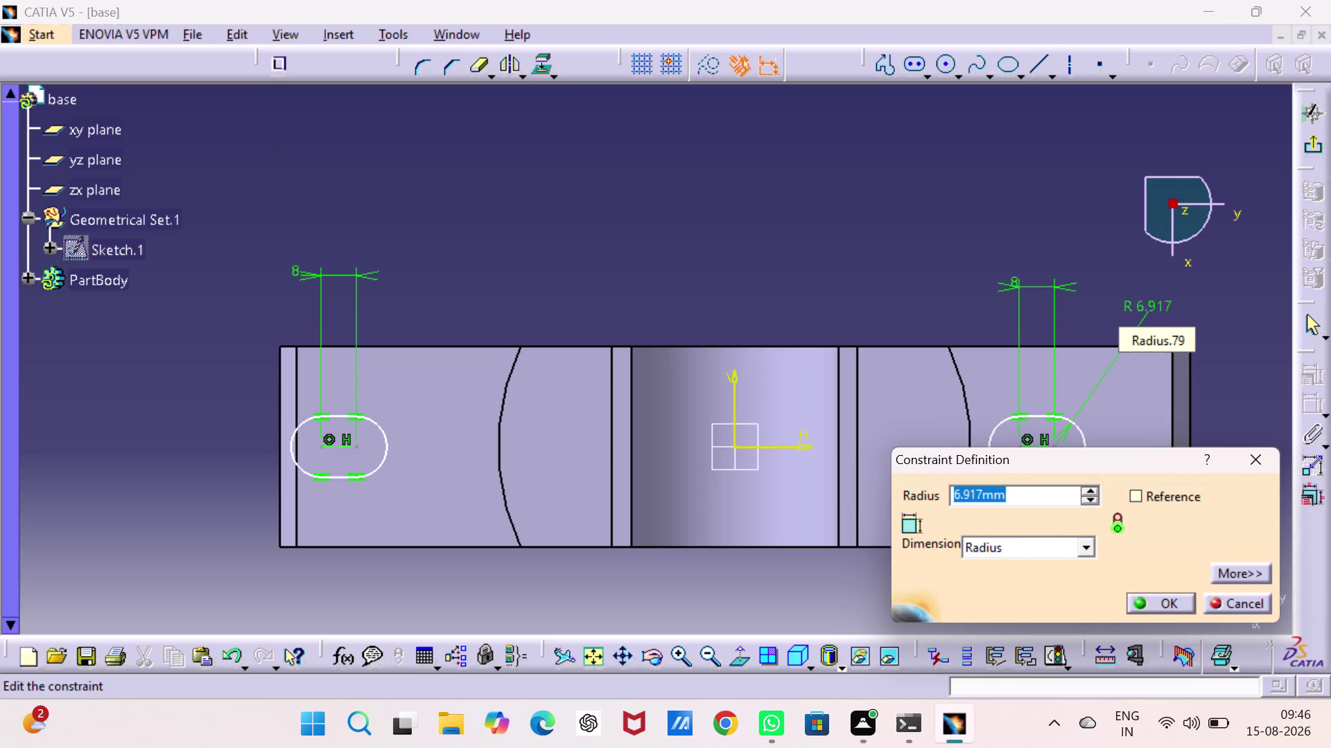
key(6)
key(Return)
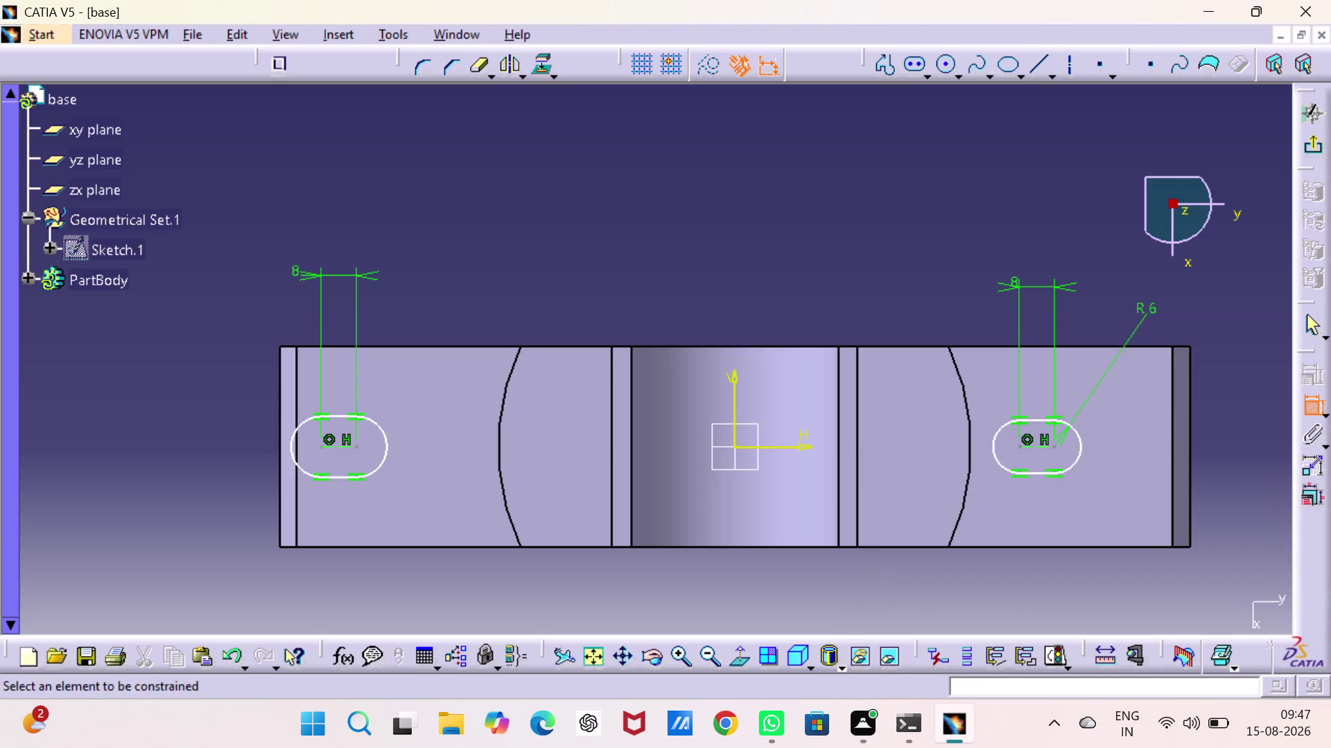
click(382, 426)
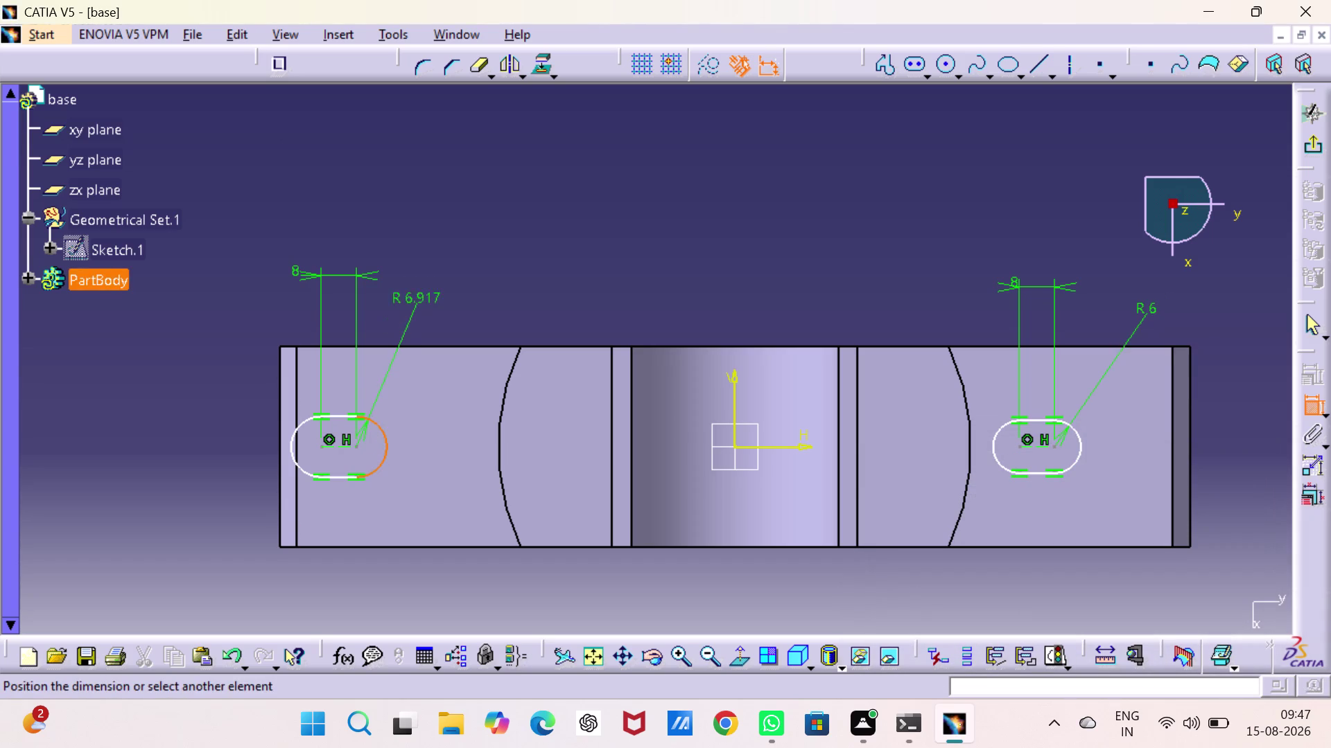
click(430, 272)
double_click(430, 267)
key(6)
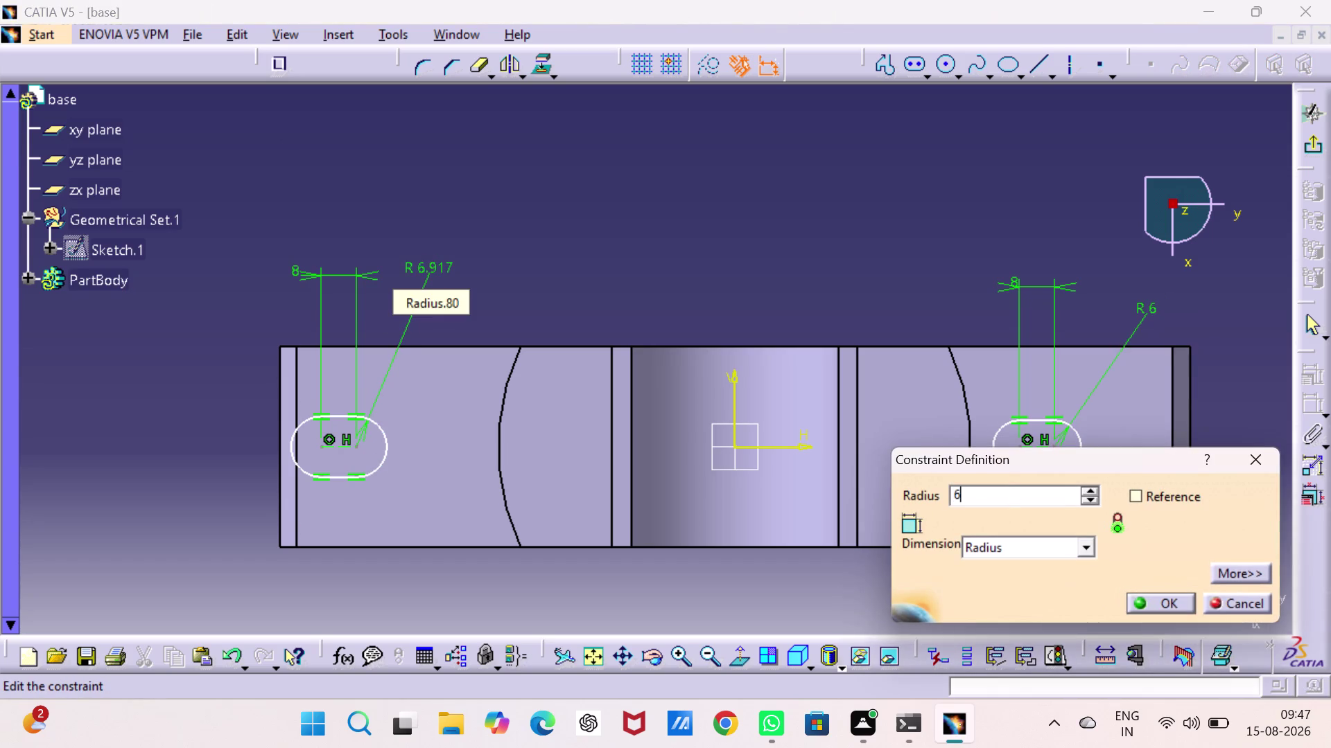
key(Return)
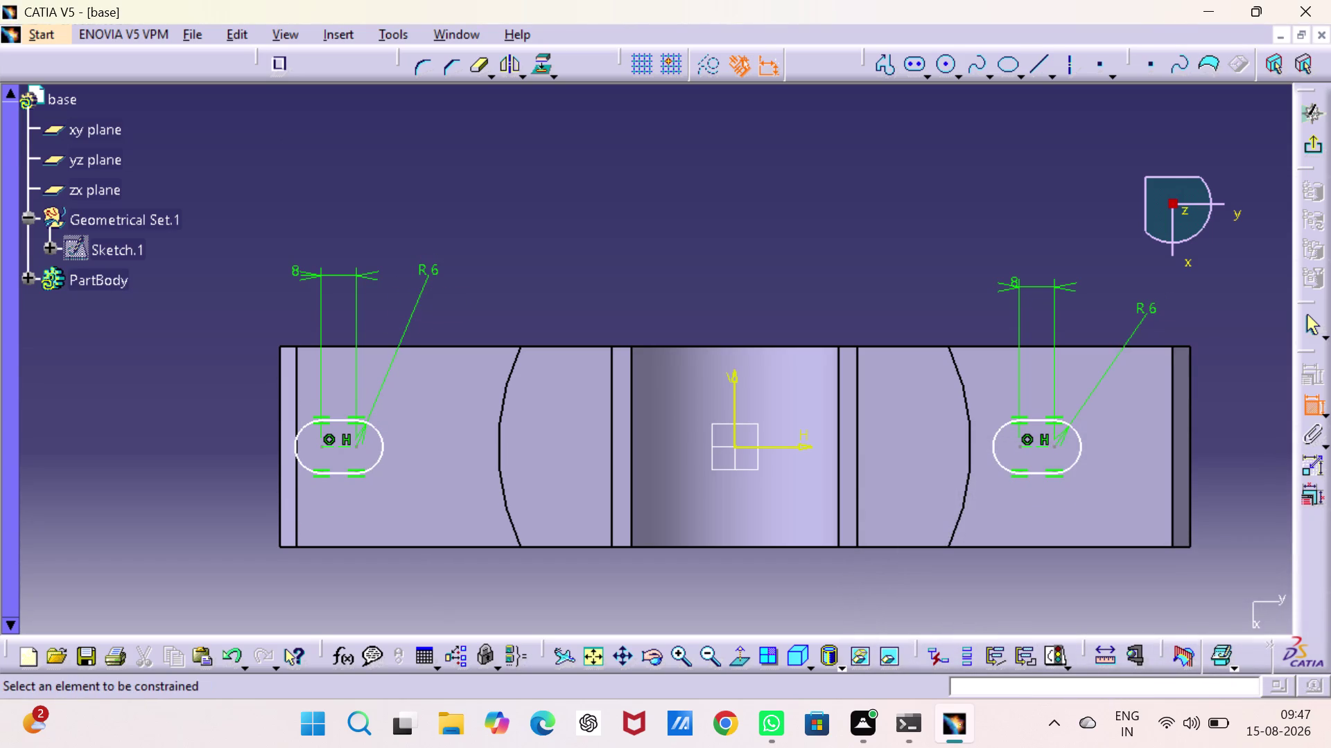
Add radius dimensions to the left end arcs of both slots.
click(995, 434)
click(927, 278)
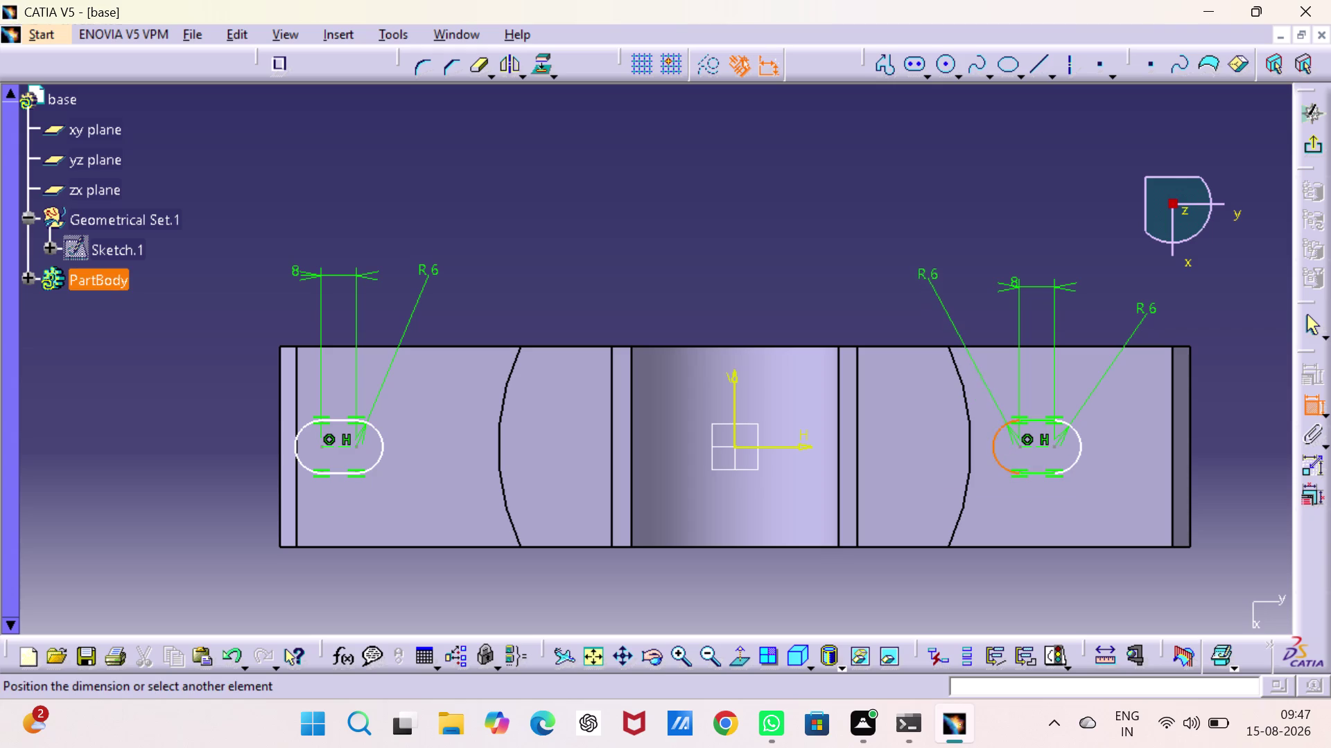
click(301, 427)
click(219, 313)
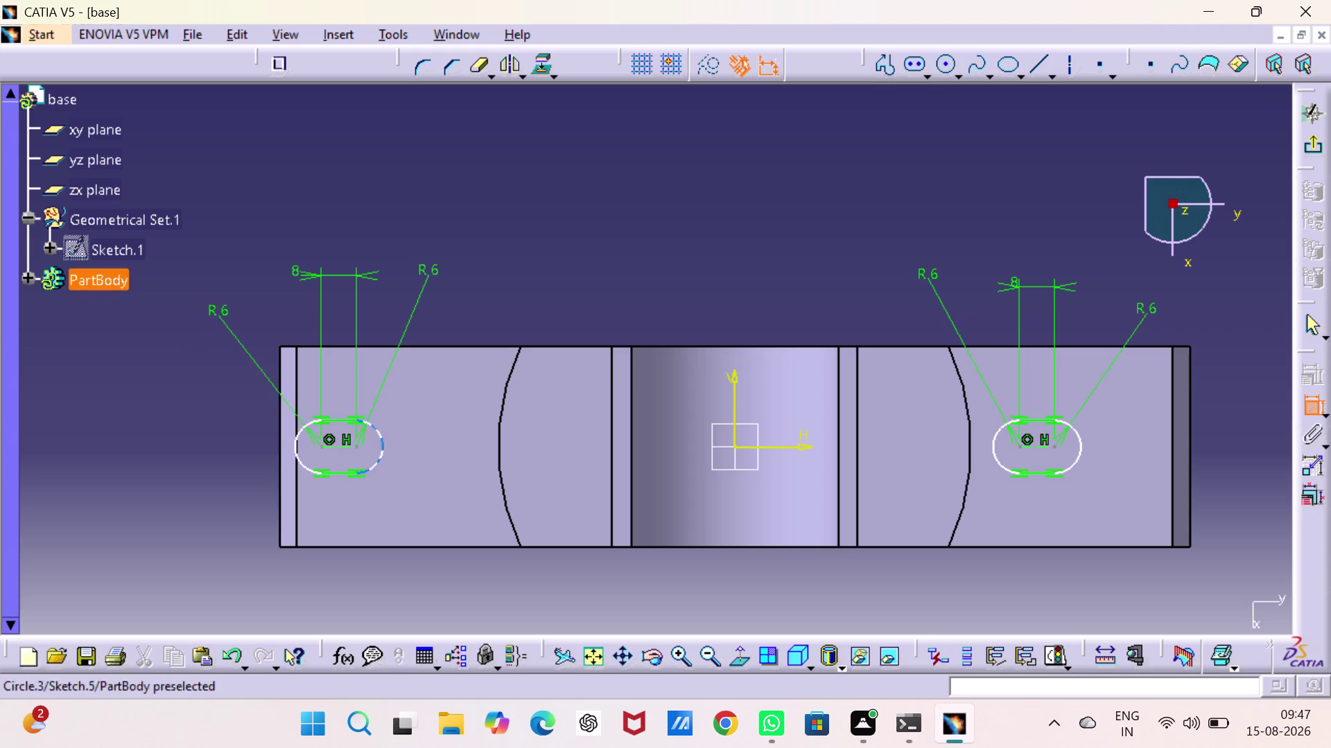
Dimension the distance between the two slots as 154 mm, placed below the part.
click(357, 445)
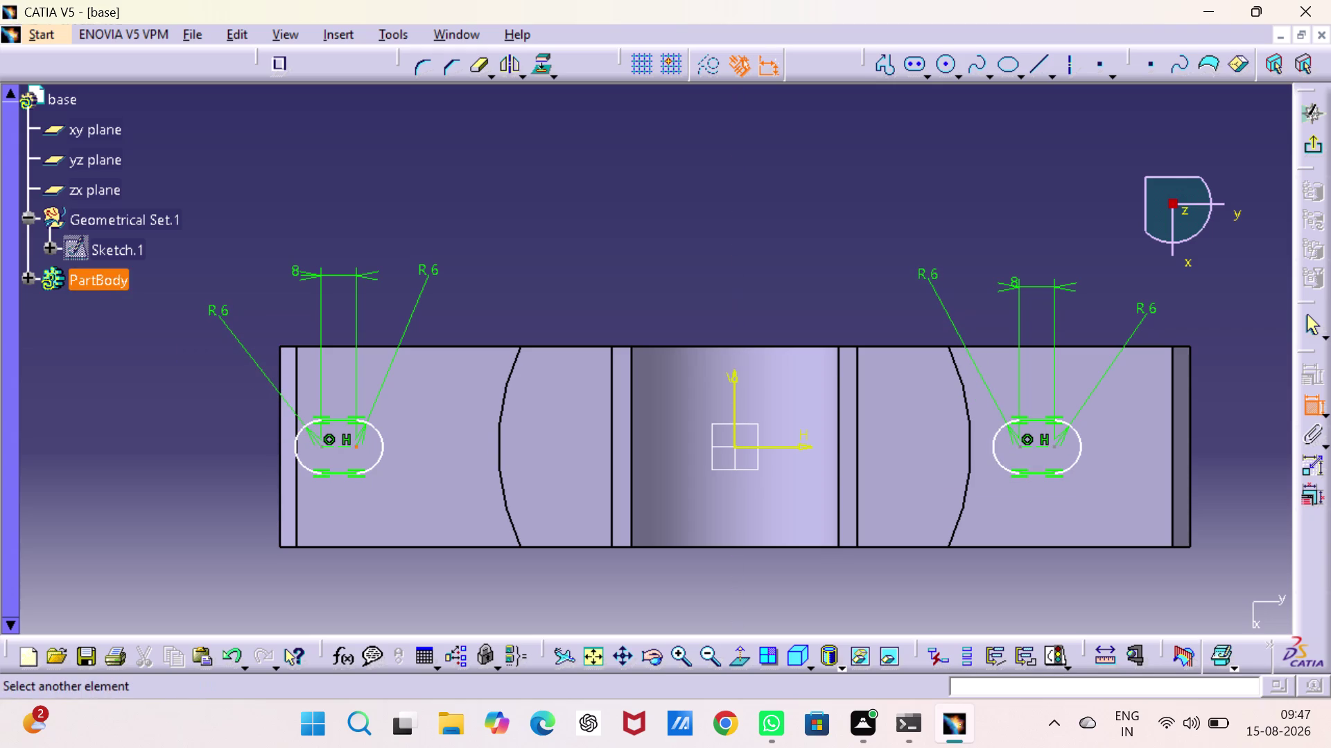
click(1020, 447)
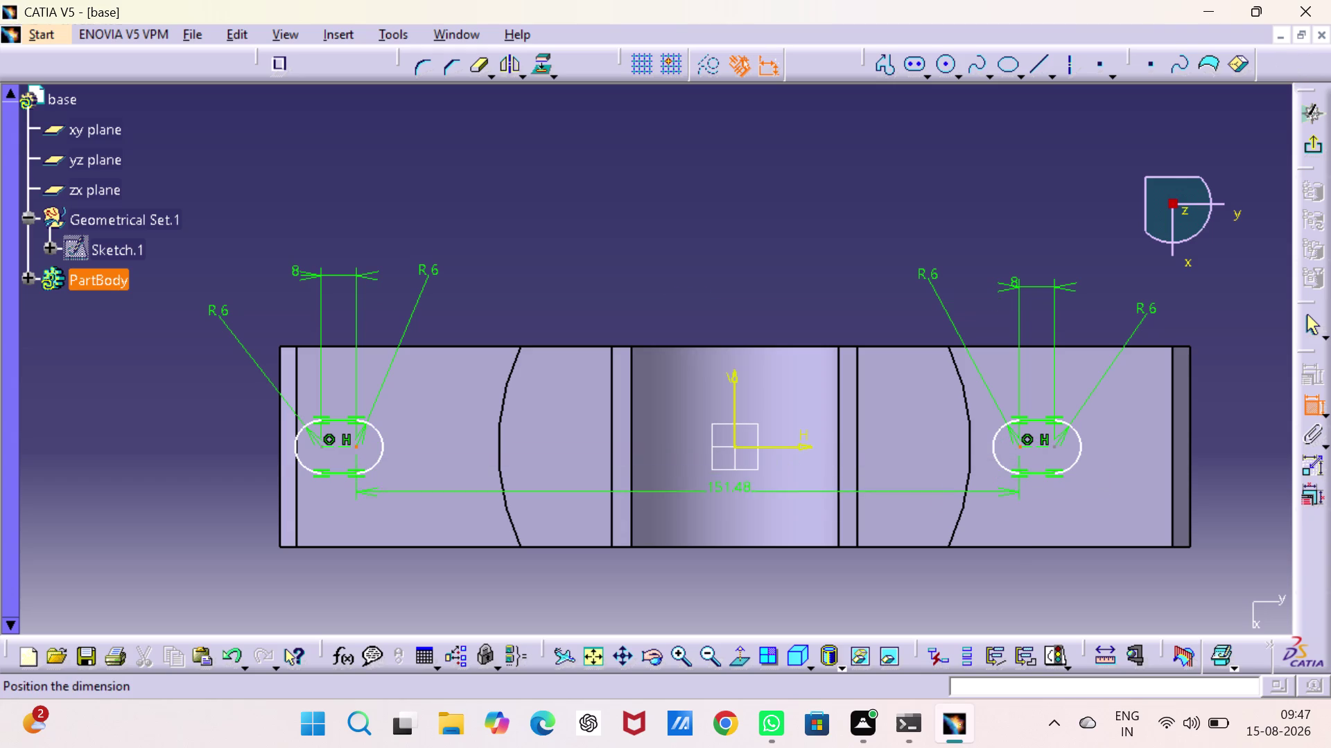
click(721, 576)
double_click(720, 576)
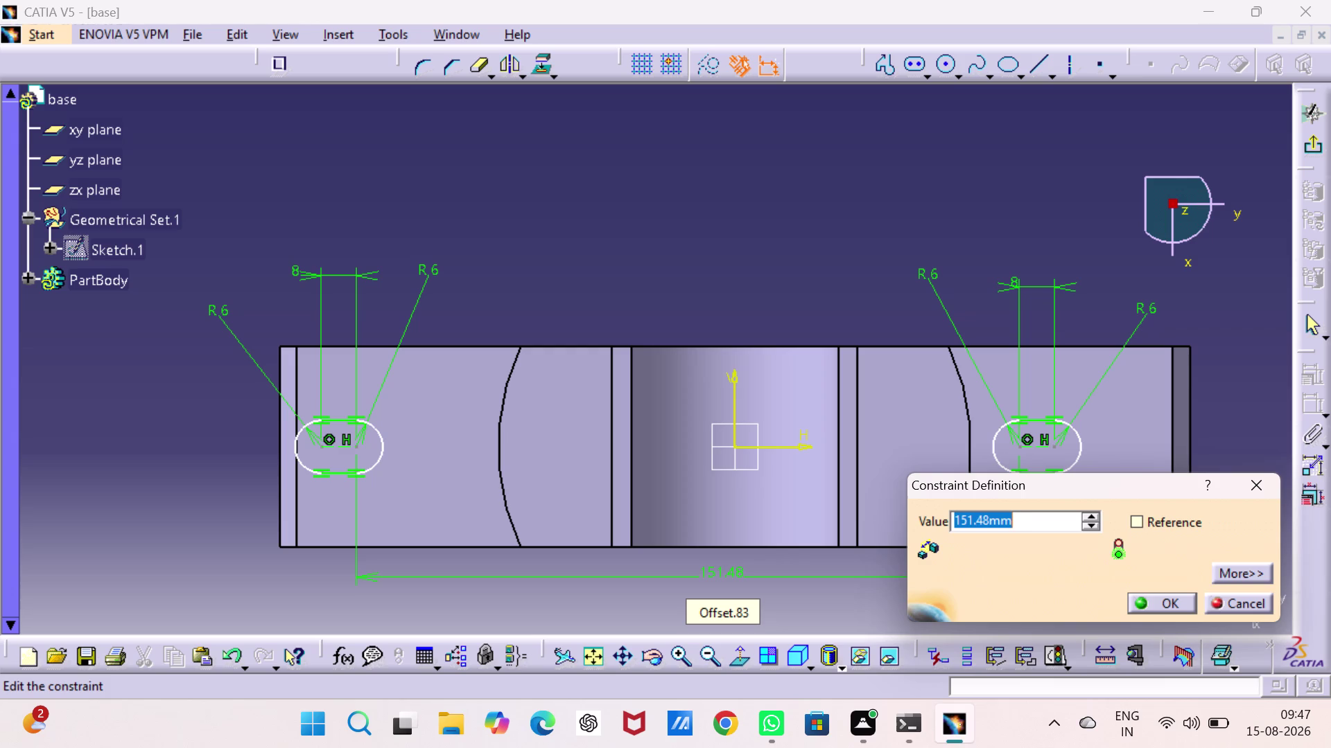
key(1)
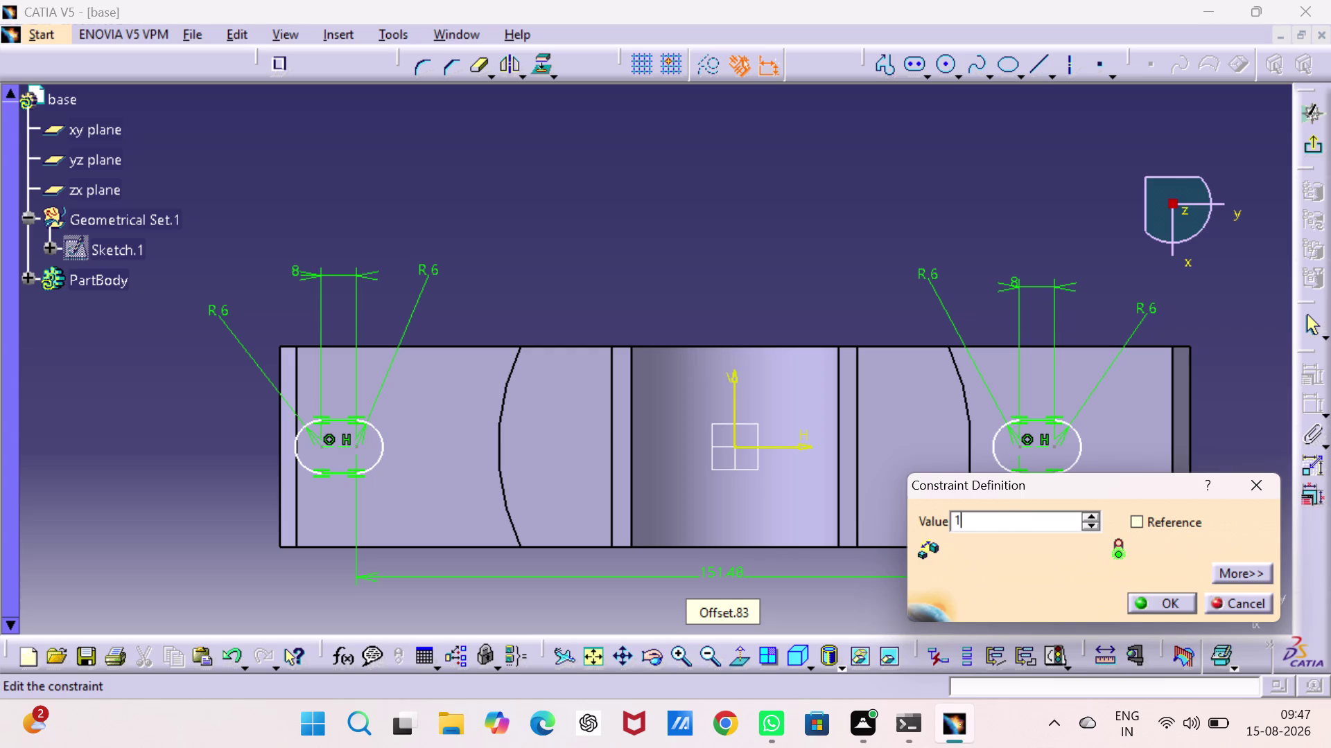
text(54)
key(Return)
click(739, 214)
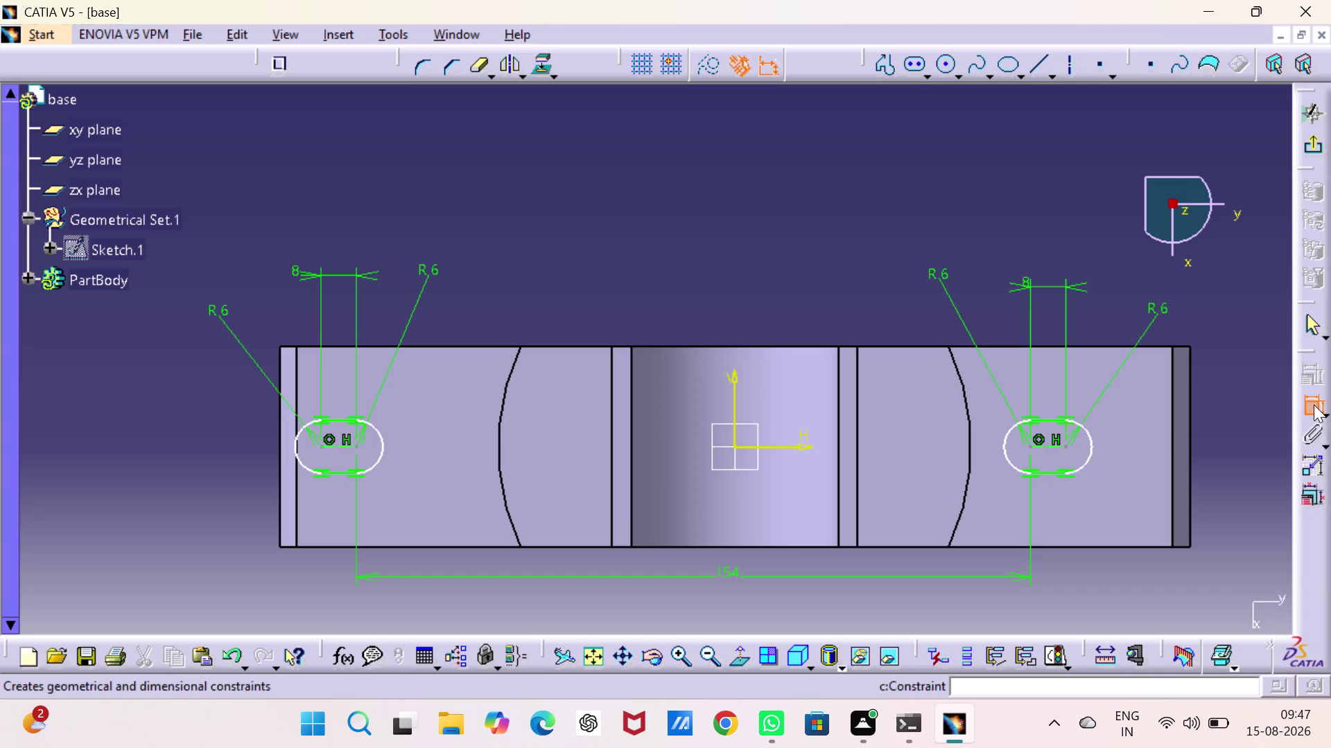
Delete the dimension below the part and exit the constraint tool.
click(785, 573)
key(Delete)
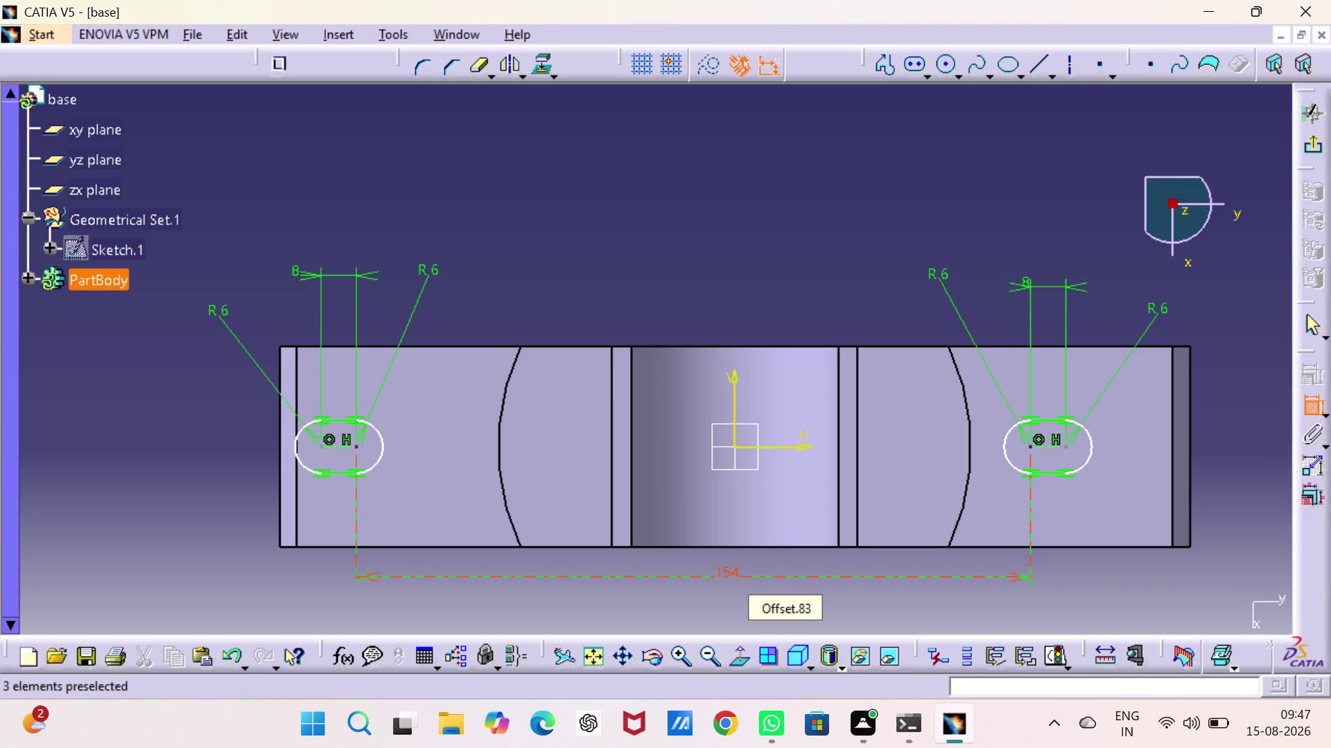
key(Escape)
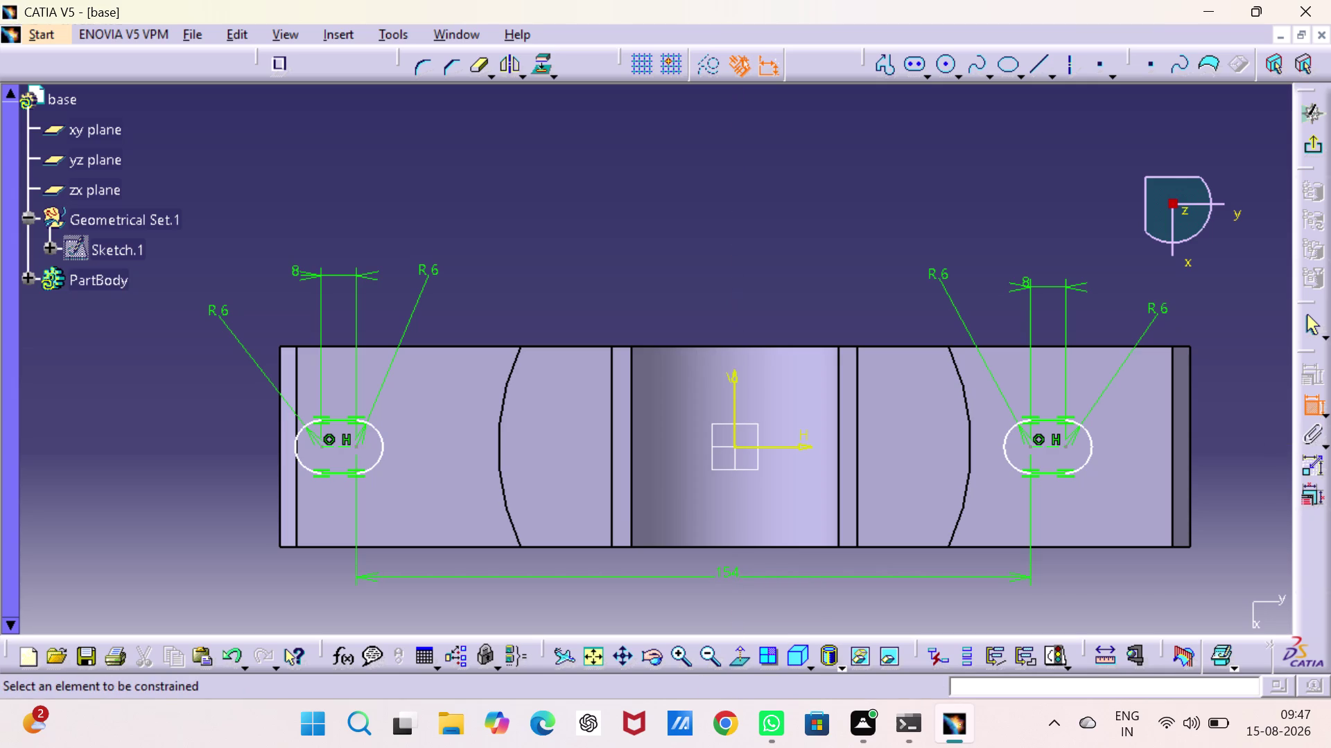
key(Escape)
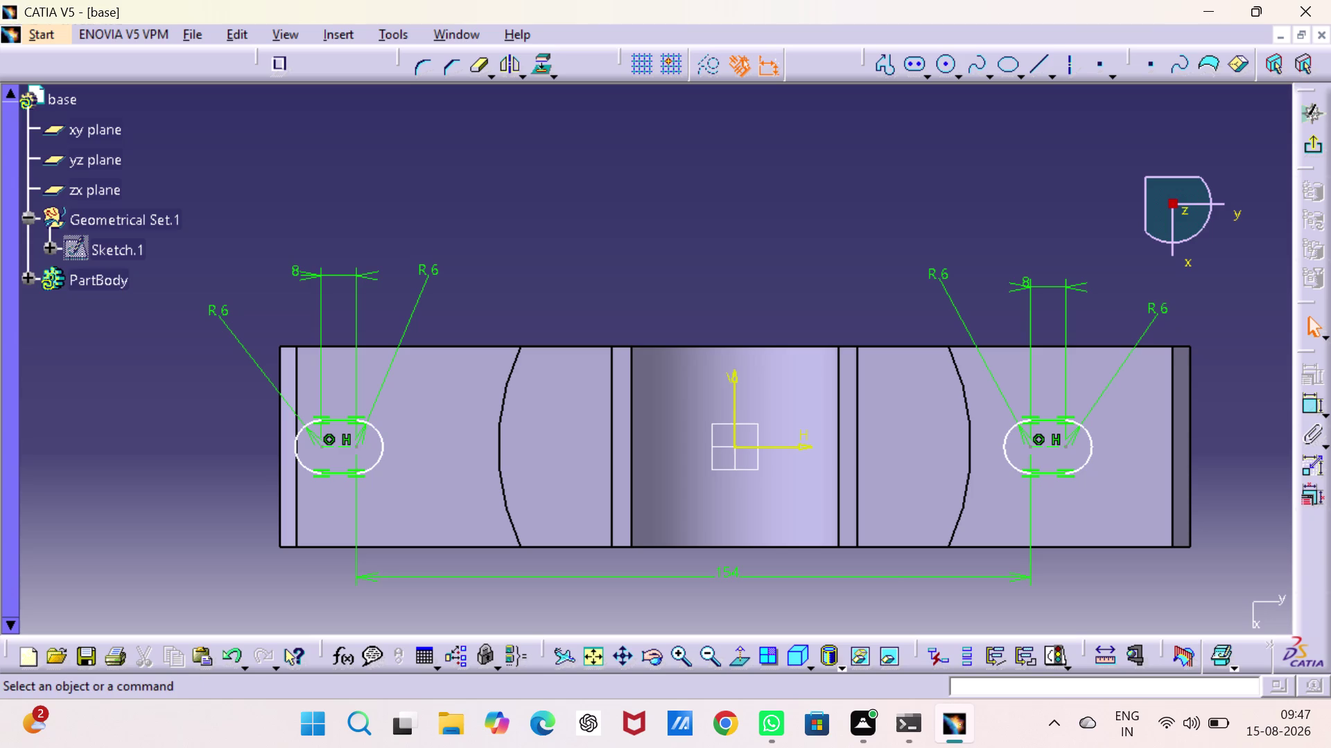
Replace that dimension with a left-slot-to-vertical-axis offset of 54/2 (27 mm).
click(729, 573)
key(Delete)
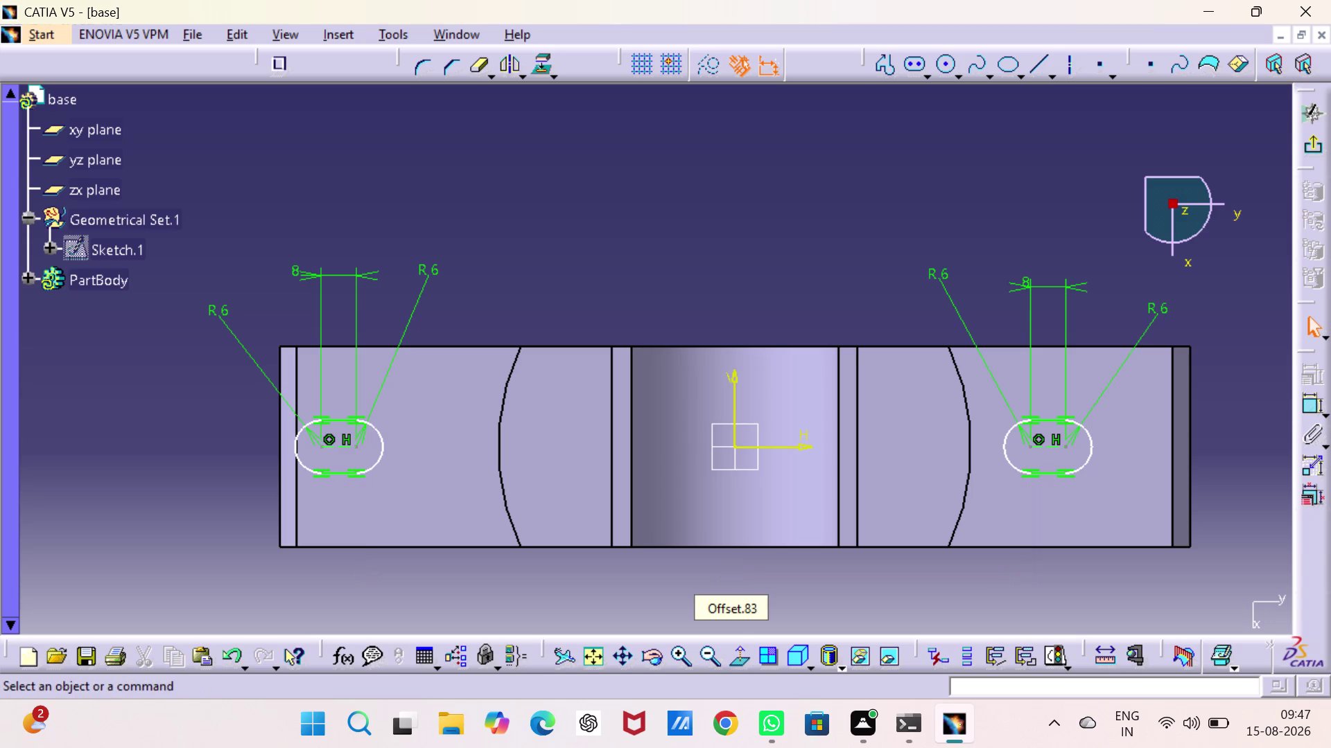
drag(1312, 400, 1303, 402)
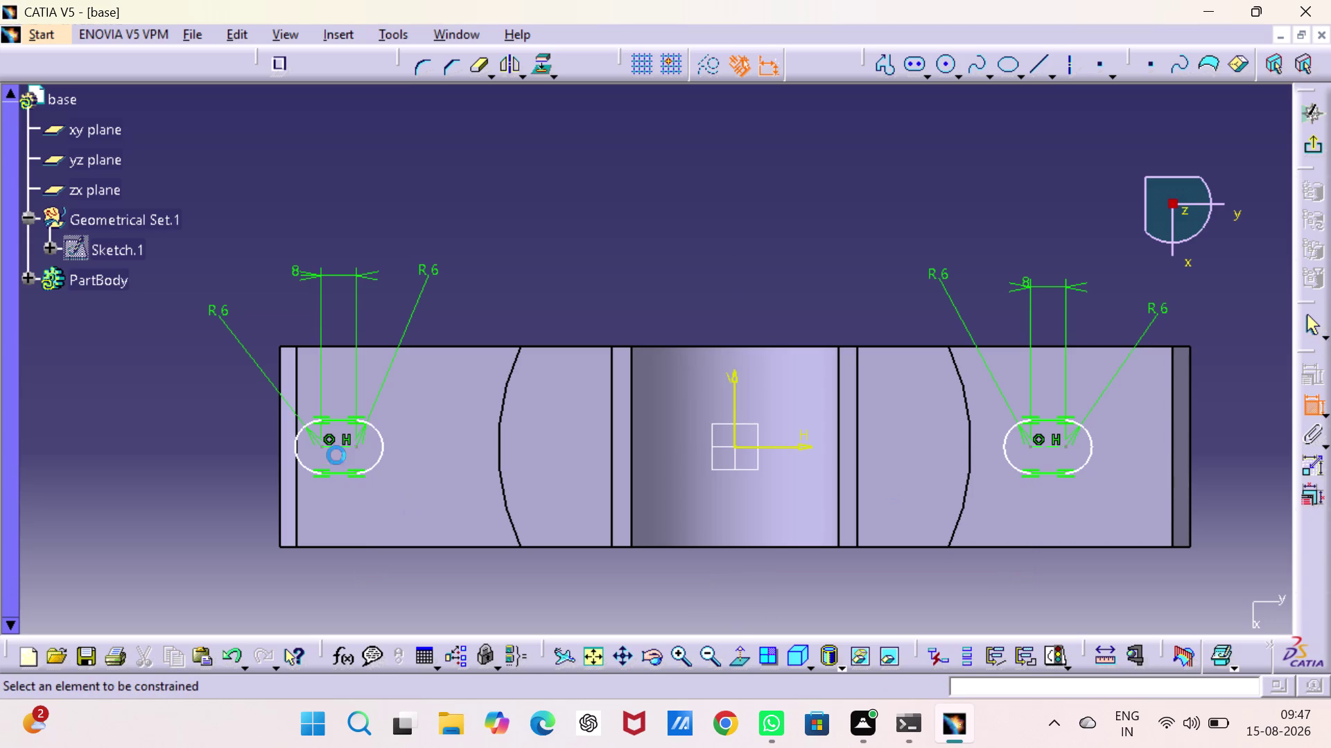
click(358, 447)
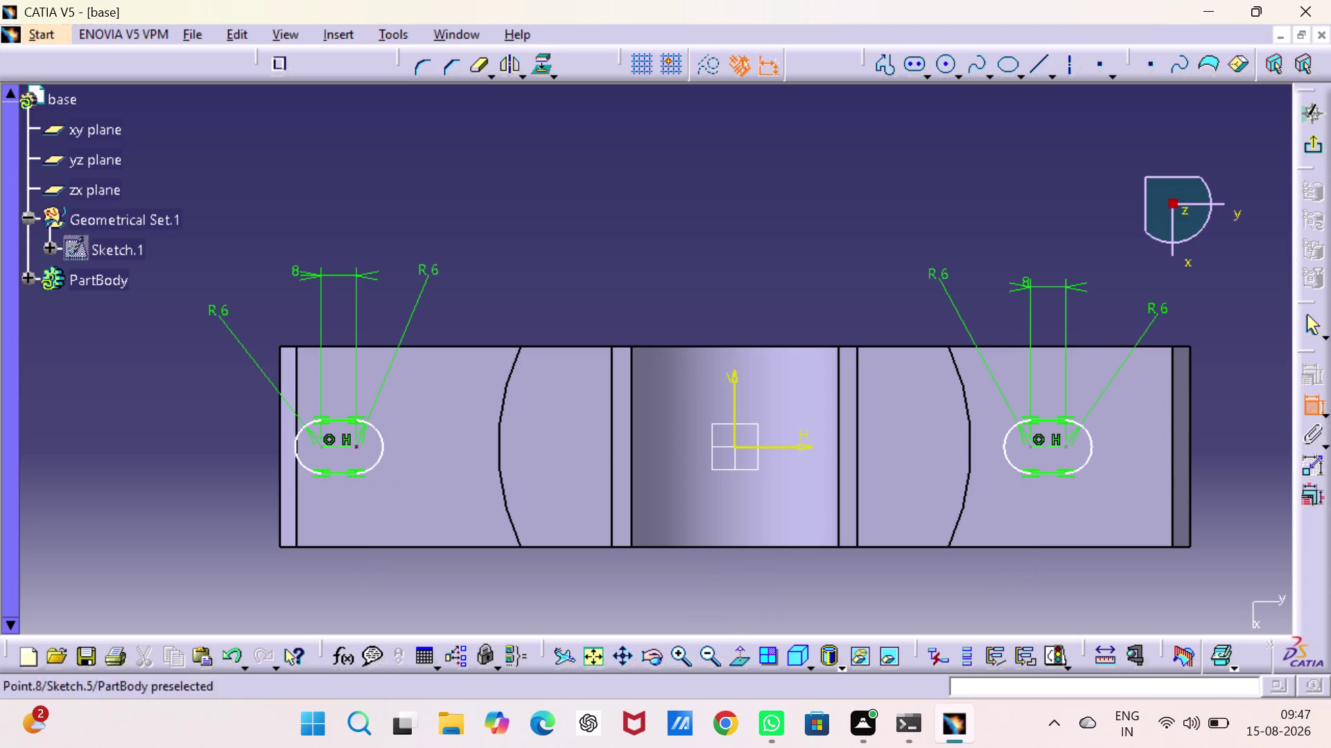
click(357, 447)
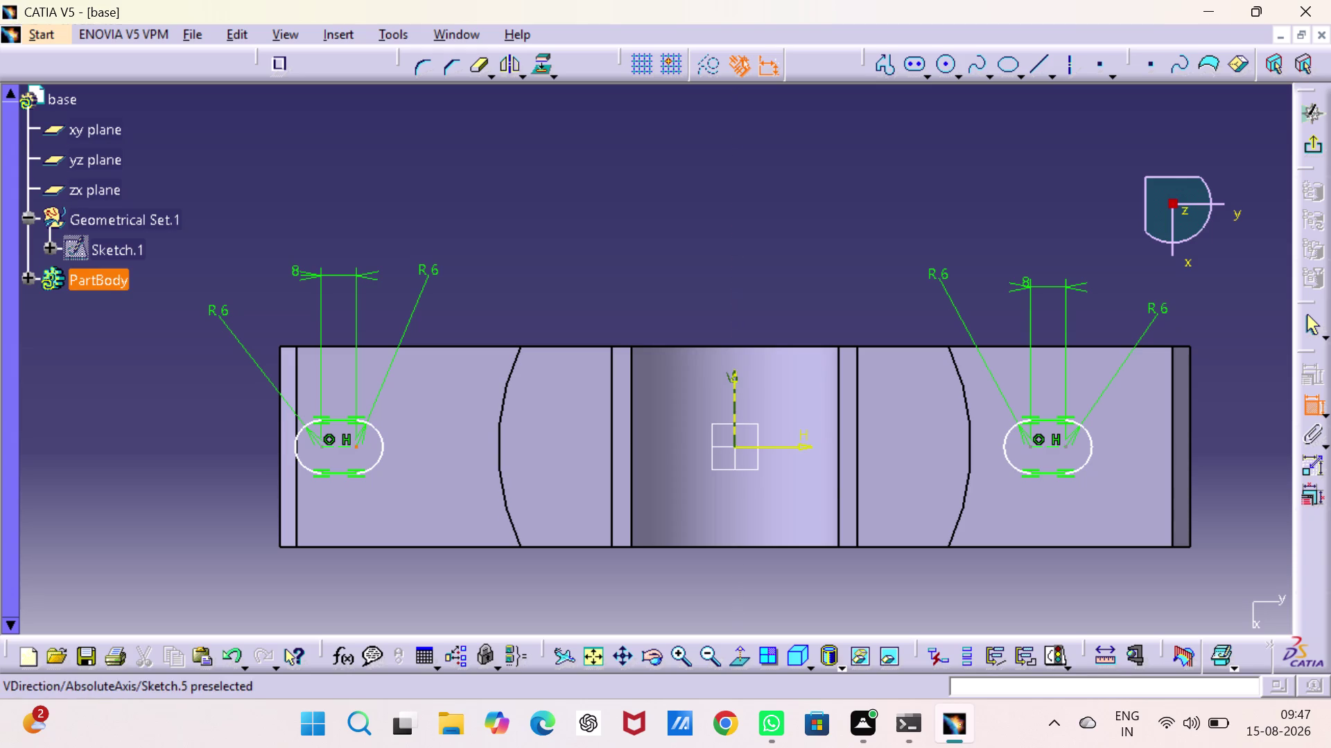
click(735, 440)
click(566, 587)
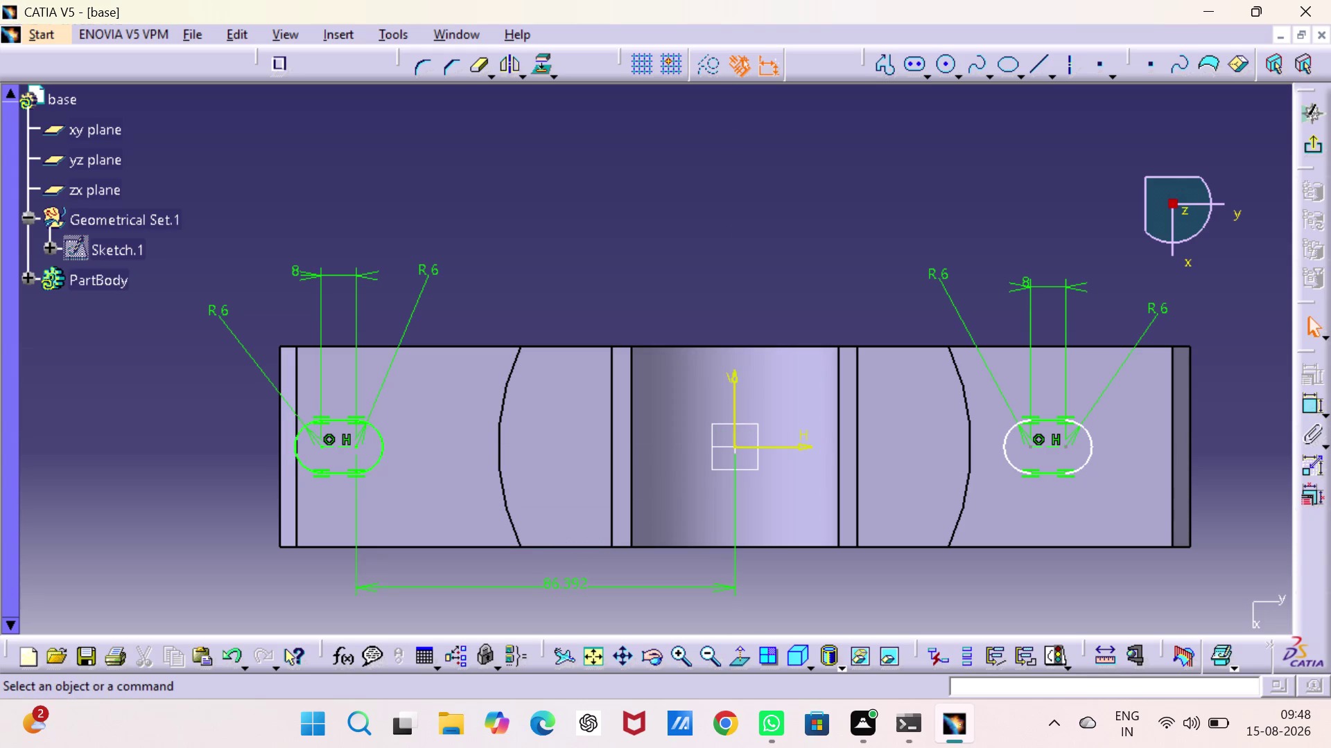
double_click(567, 585)
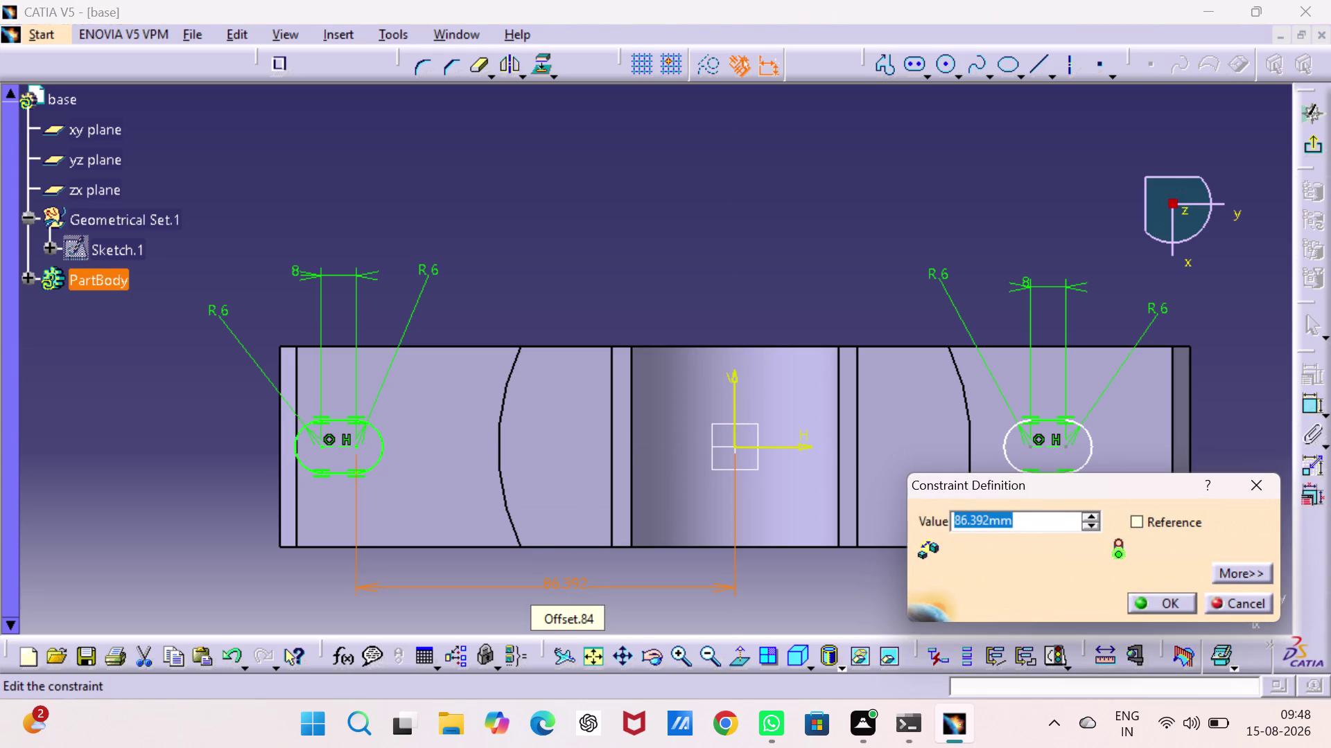
key(1)
text(5)
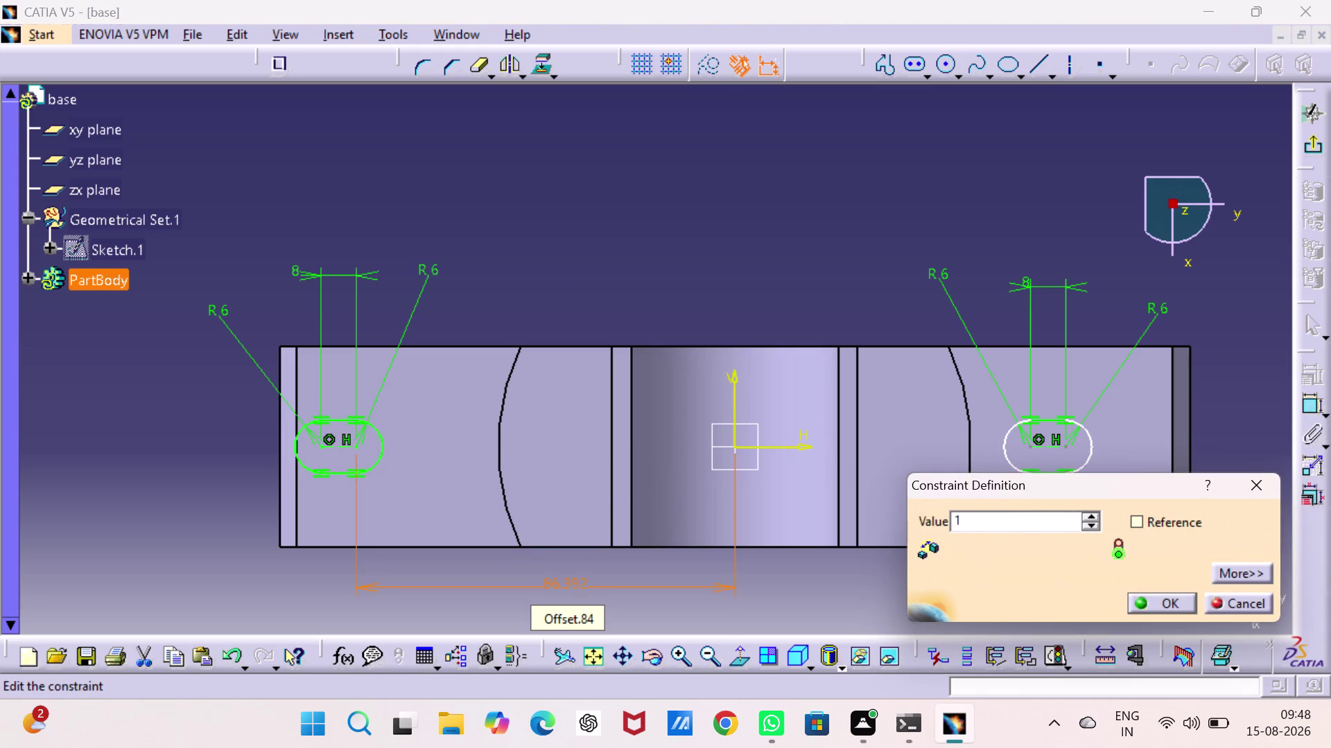
text(4)
text(/2)
key(Return)
click(659, 263)
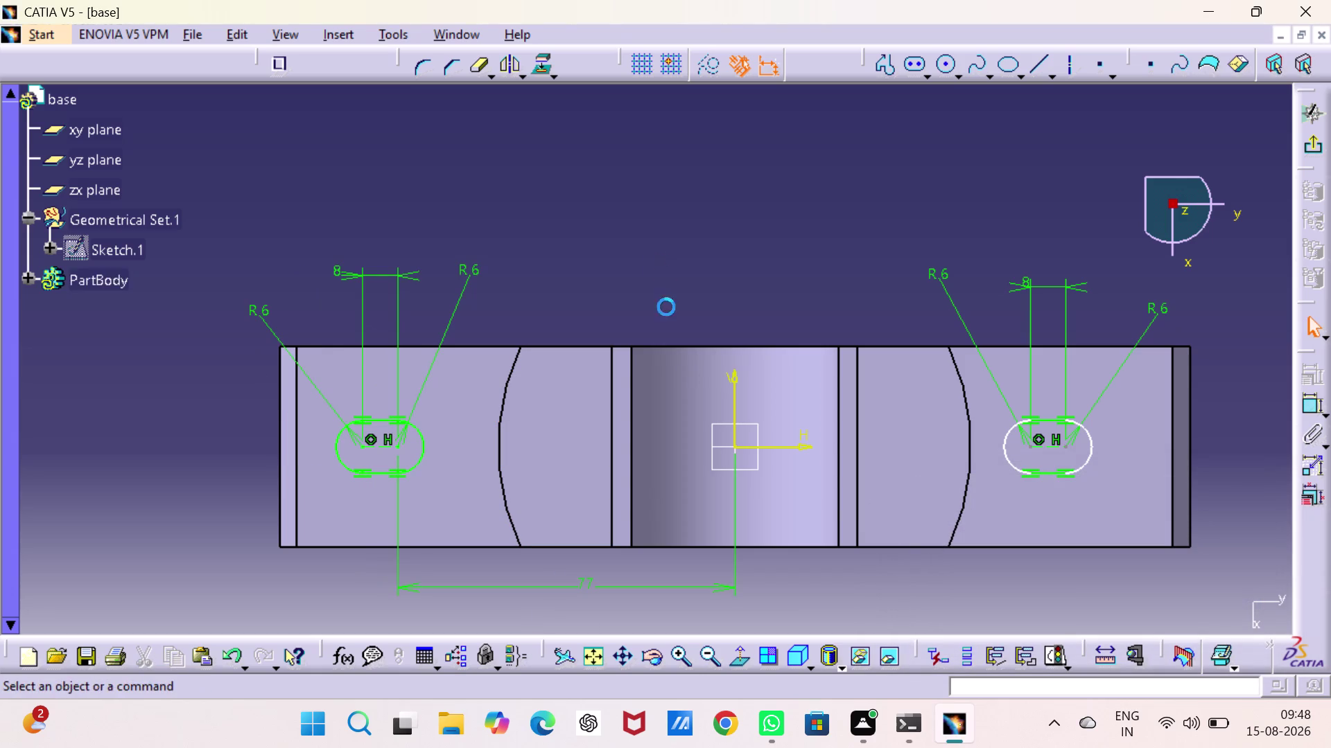
Dimension the right slot 77 mm from the vertical axis.
click(1310, 402)
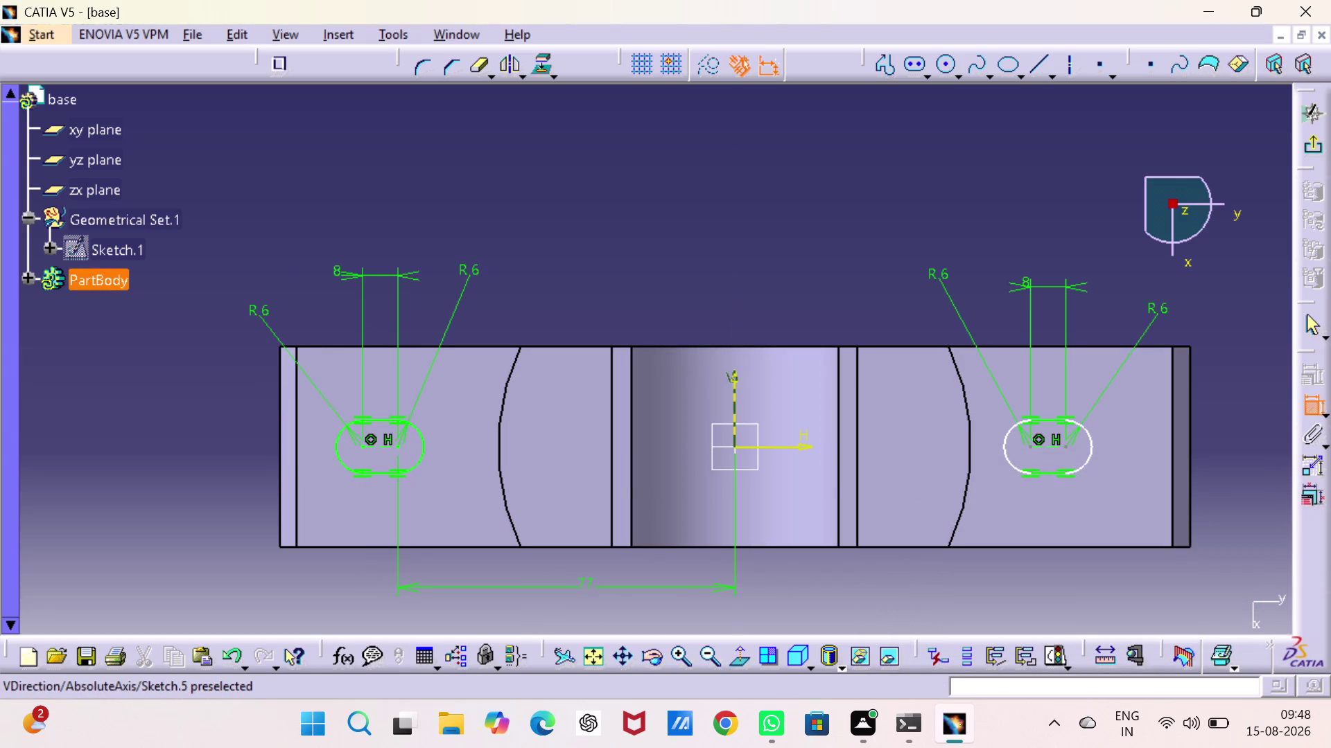
click(732, 441)
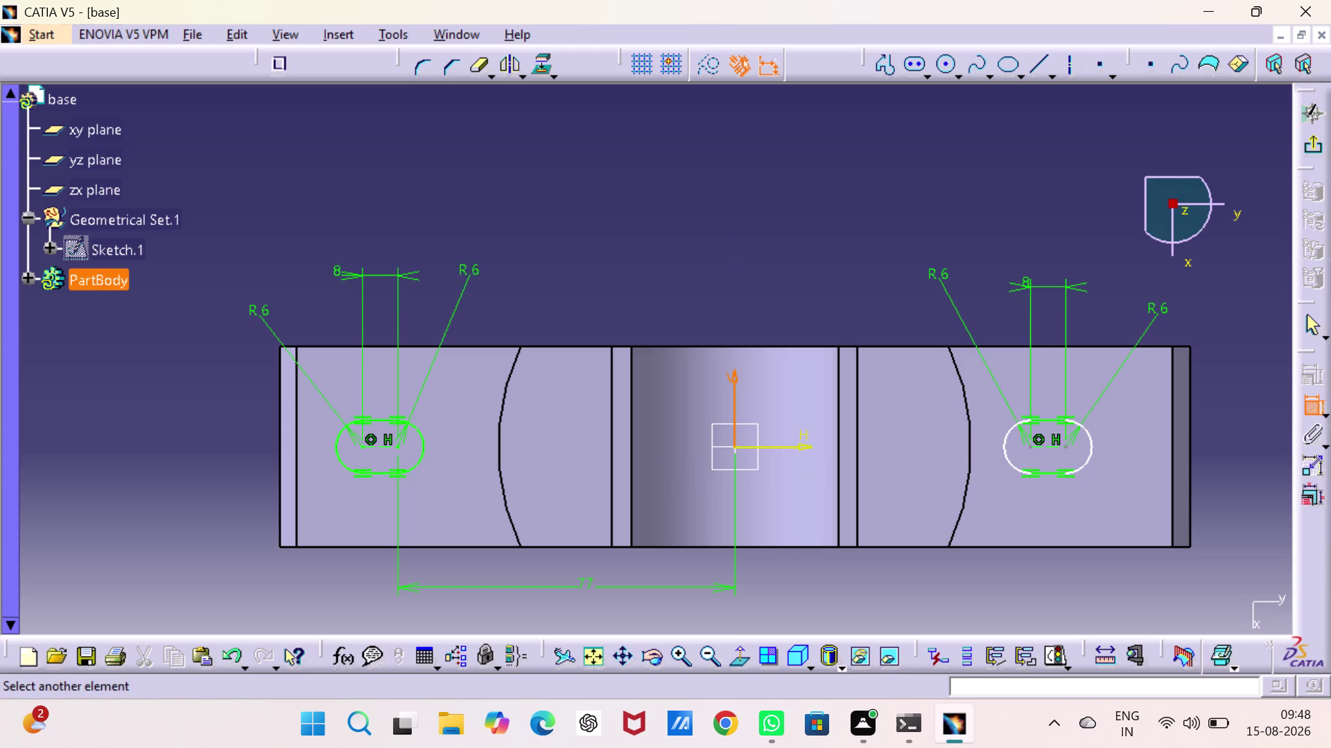
click(1031, 446)
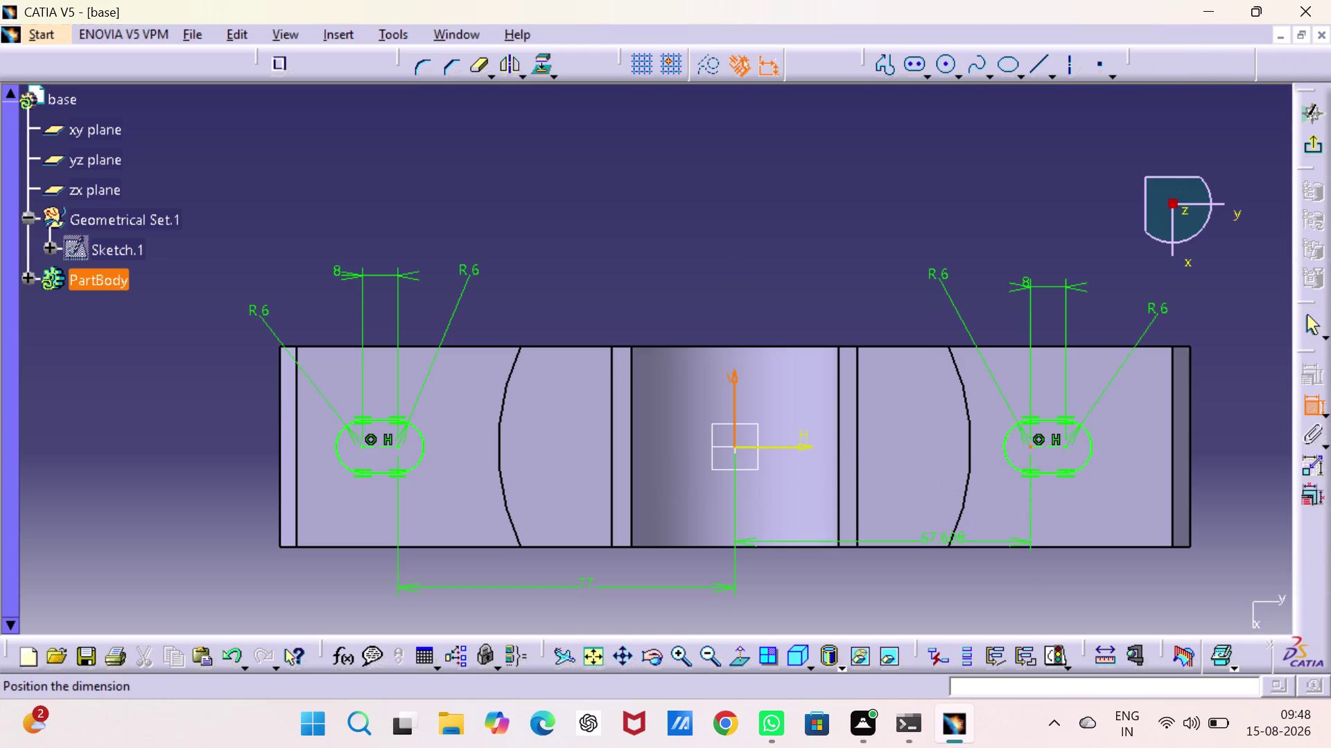
click(918, 584)
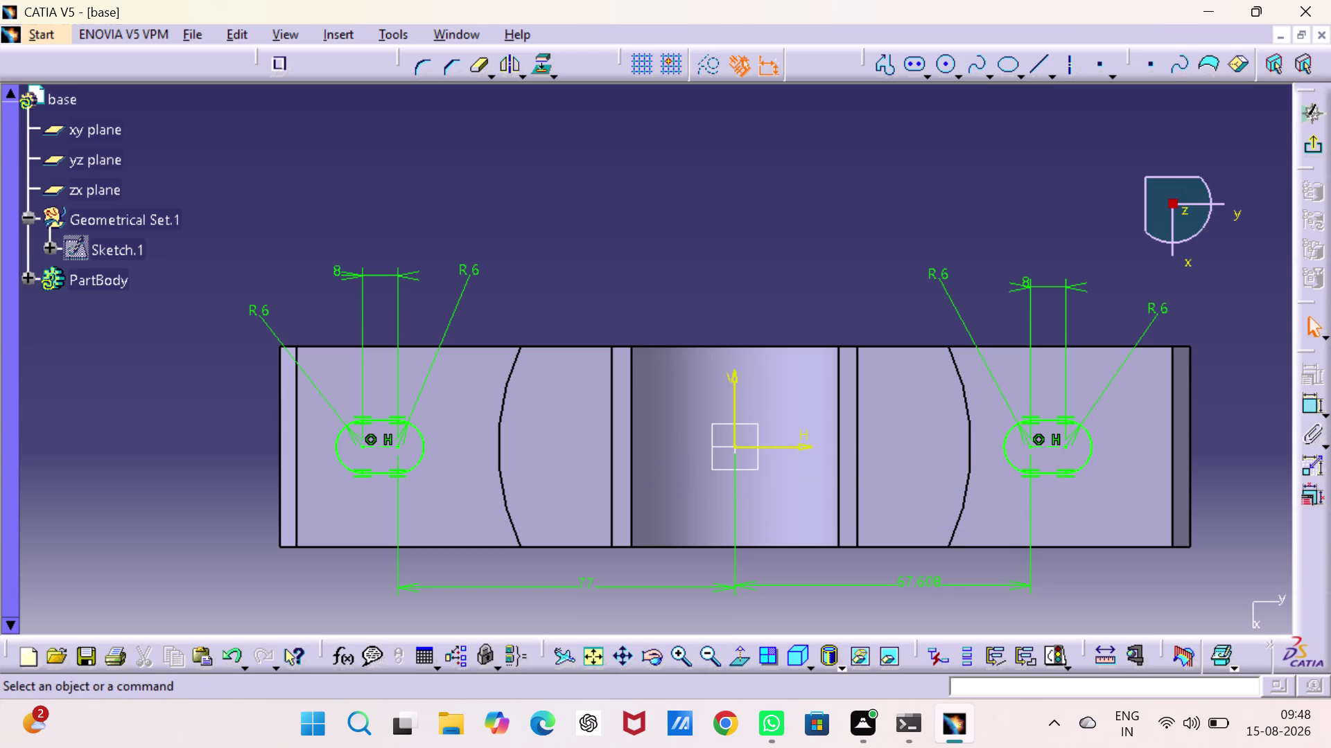
double_click(919, 583)
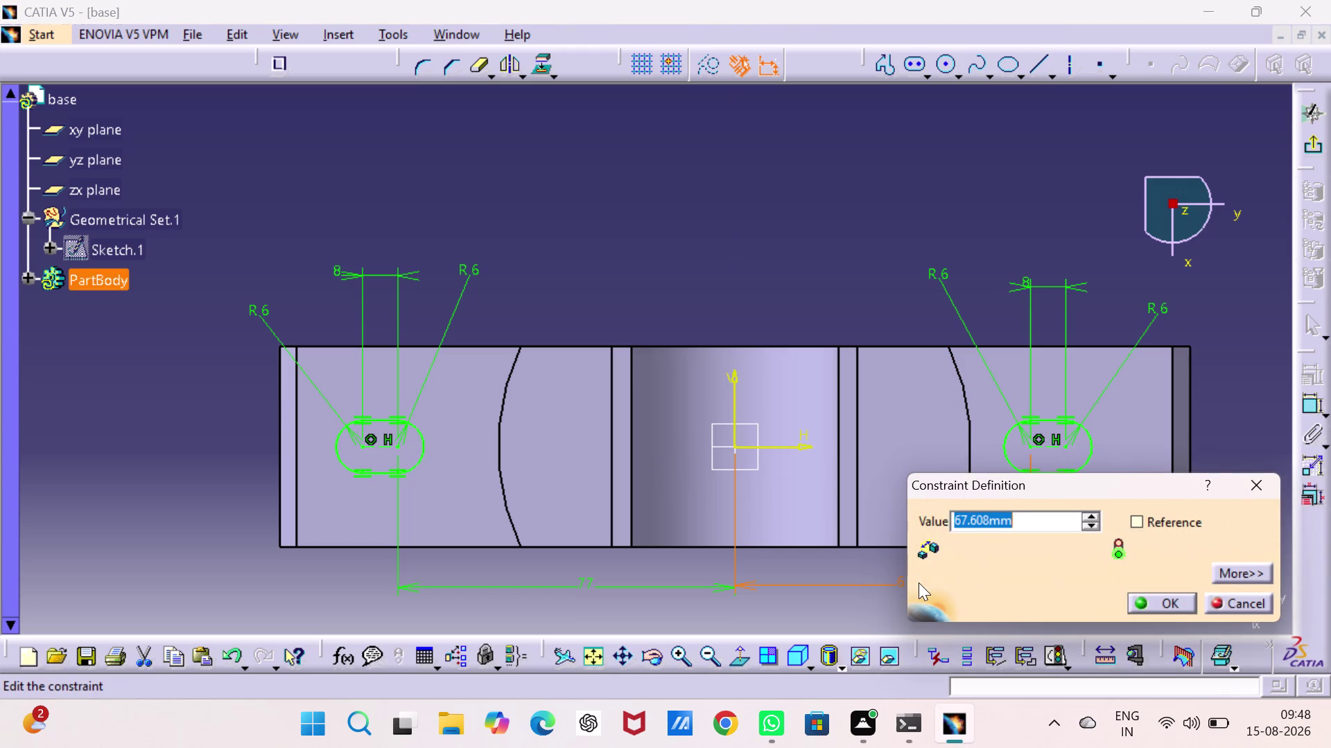
text(77)
key(Return)
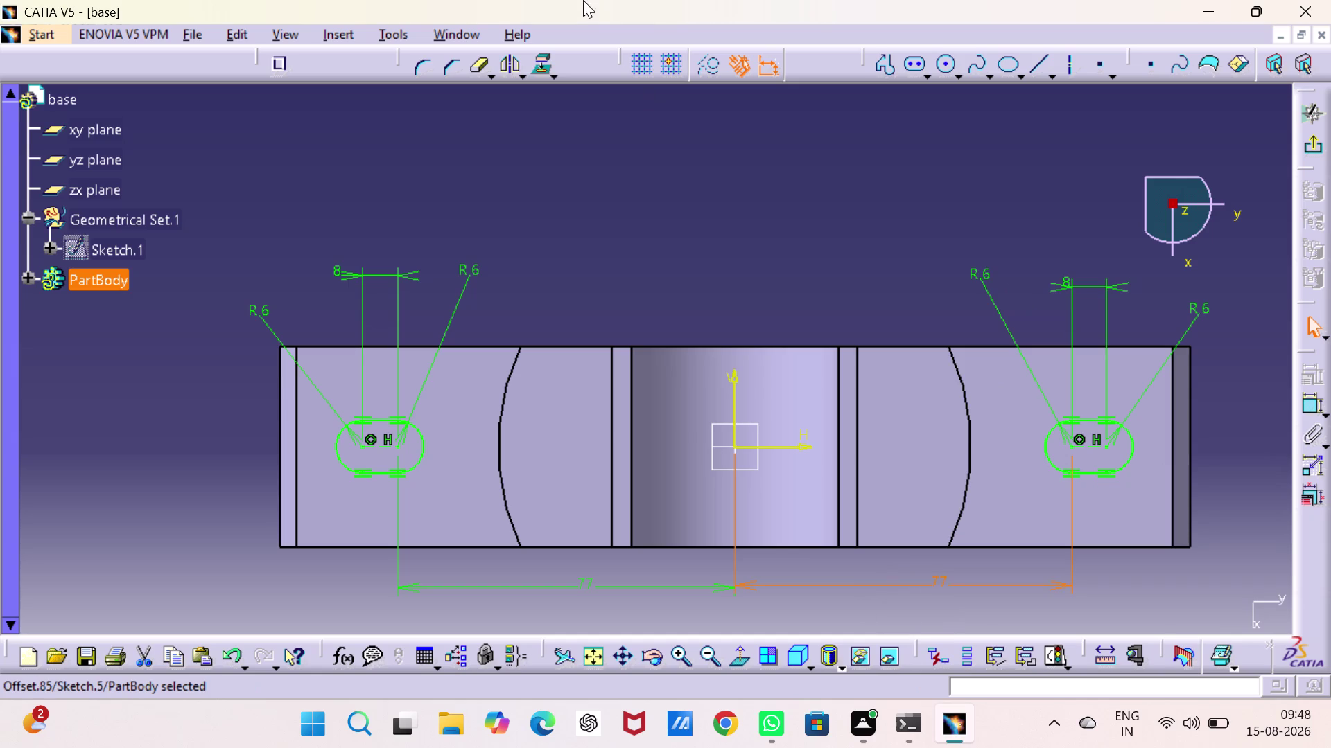
click(660, 184)
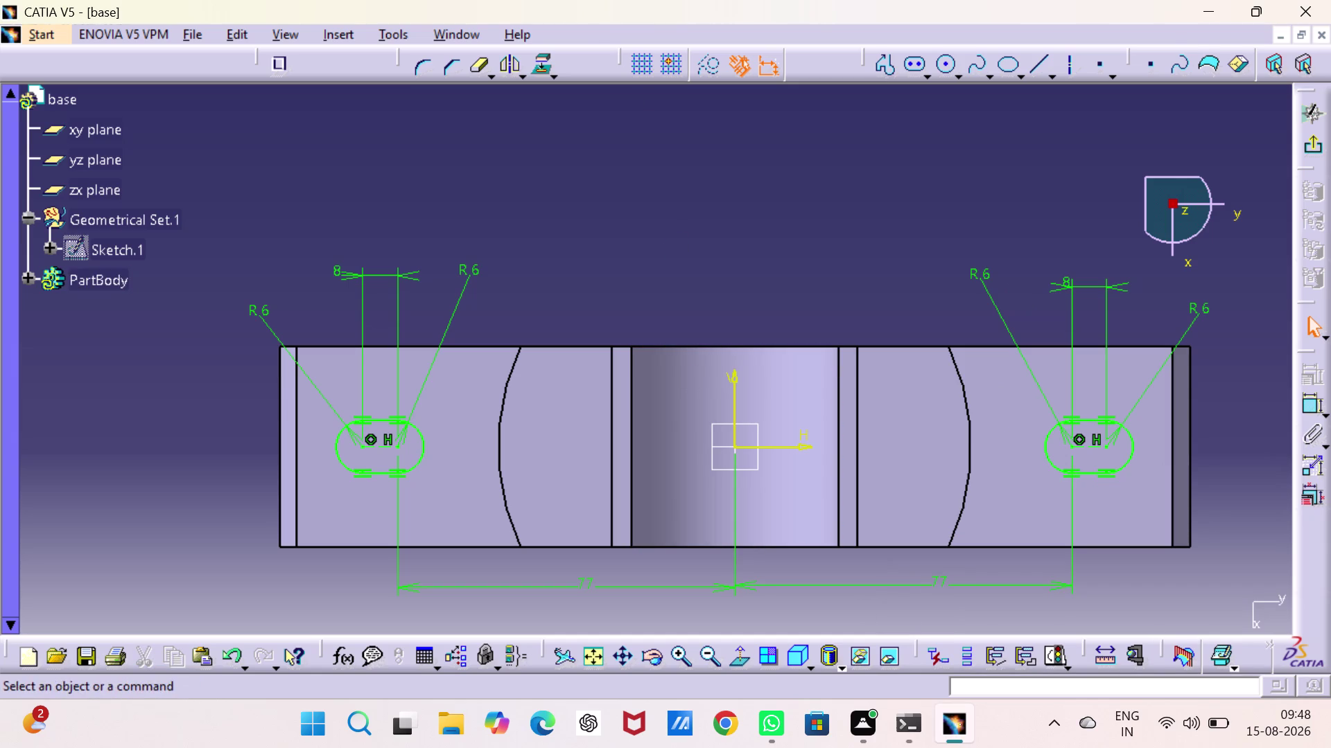
Delete both the 27 mm and 77 mm offset dimensions.
click(705, 587)
key(Delete)
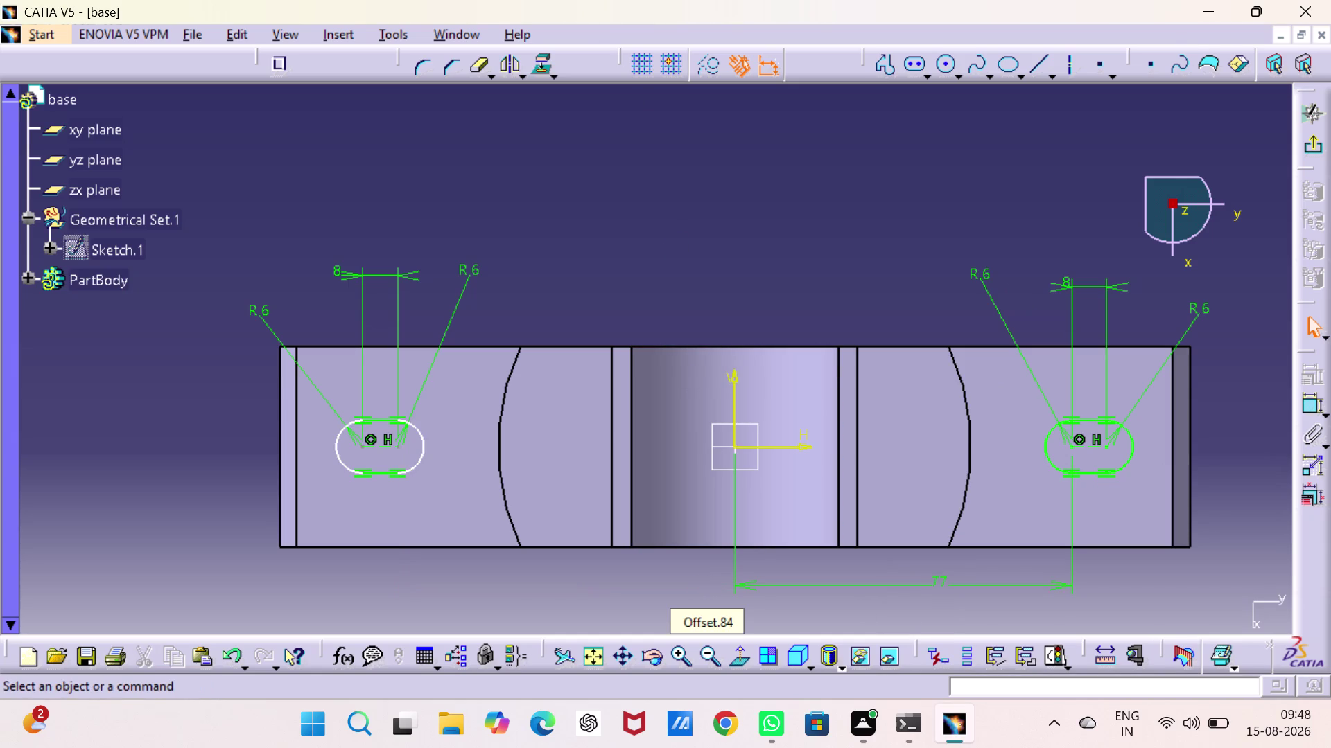
click(808, 587)
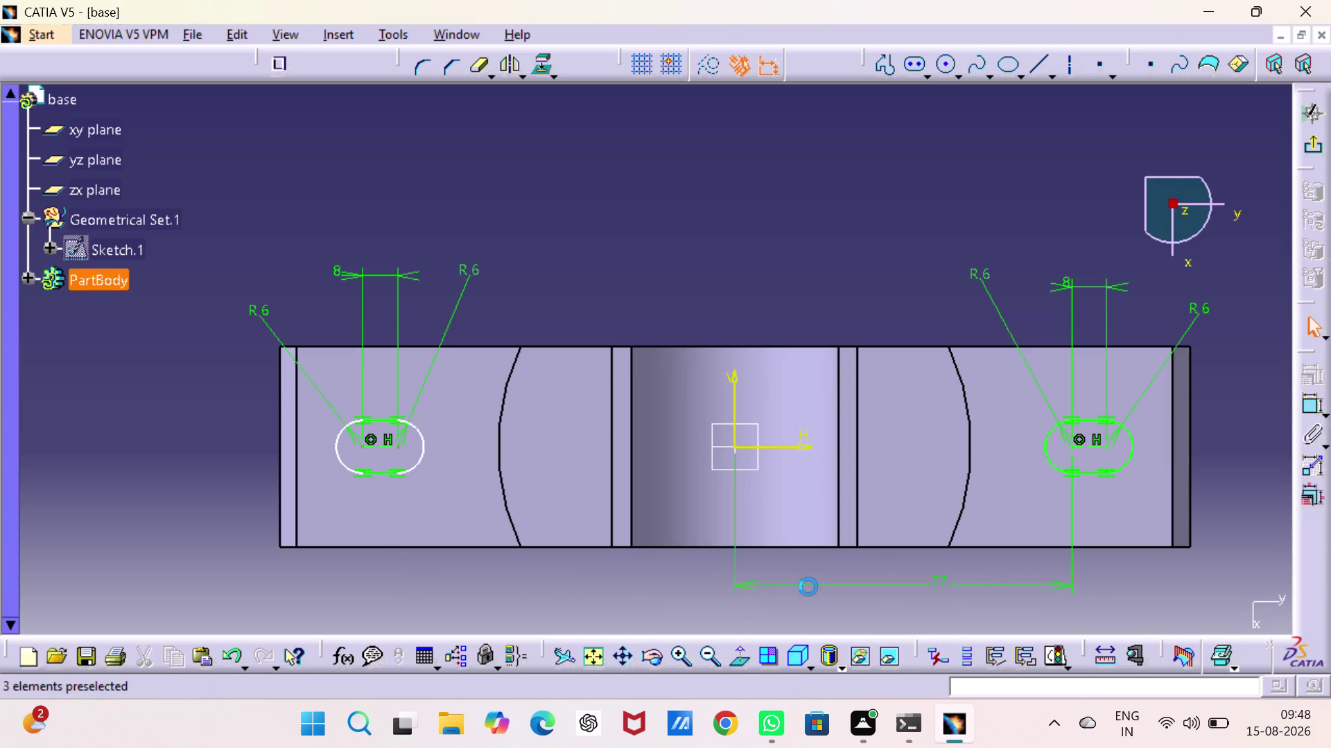
key(Delete)
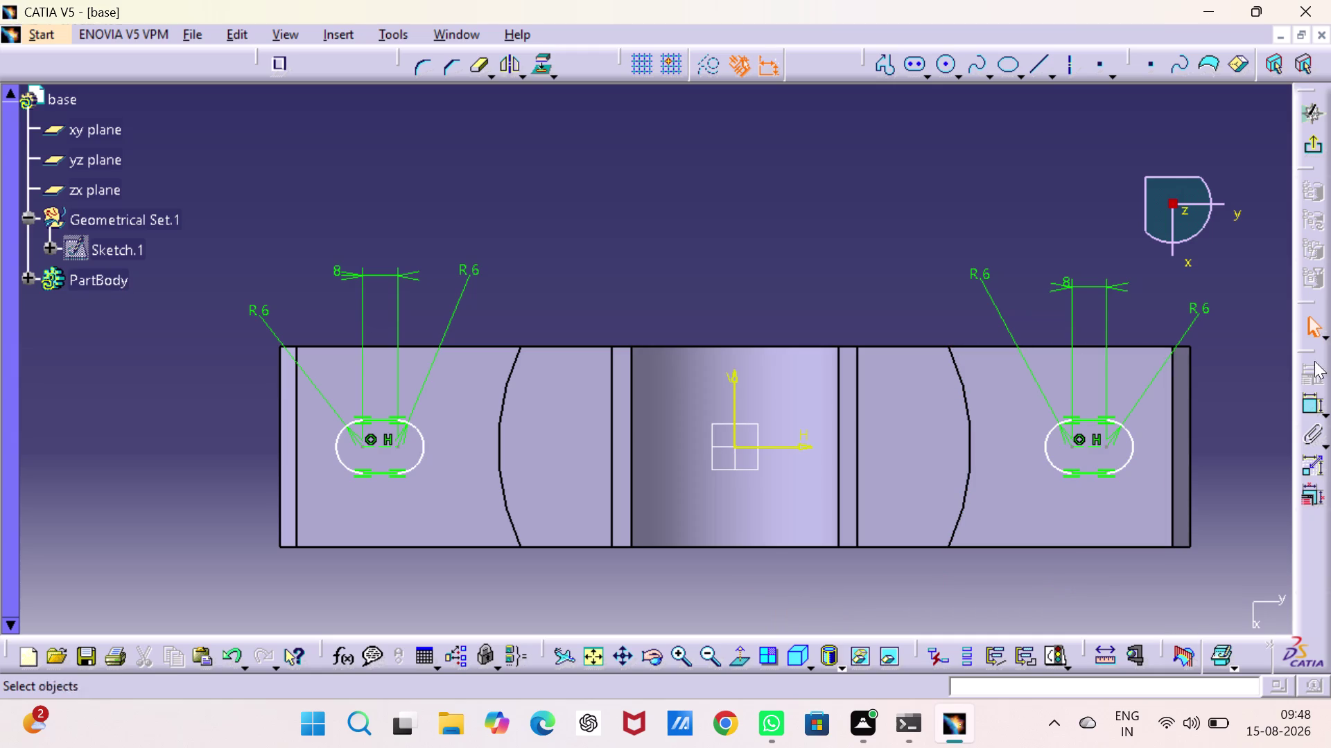
Add 154 mm slot-to-slot and 77 mm axis-to-right-slot dimensions, then exit the sketch.
click(1307, 404)
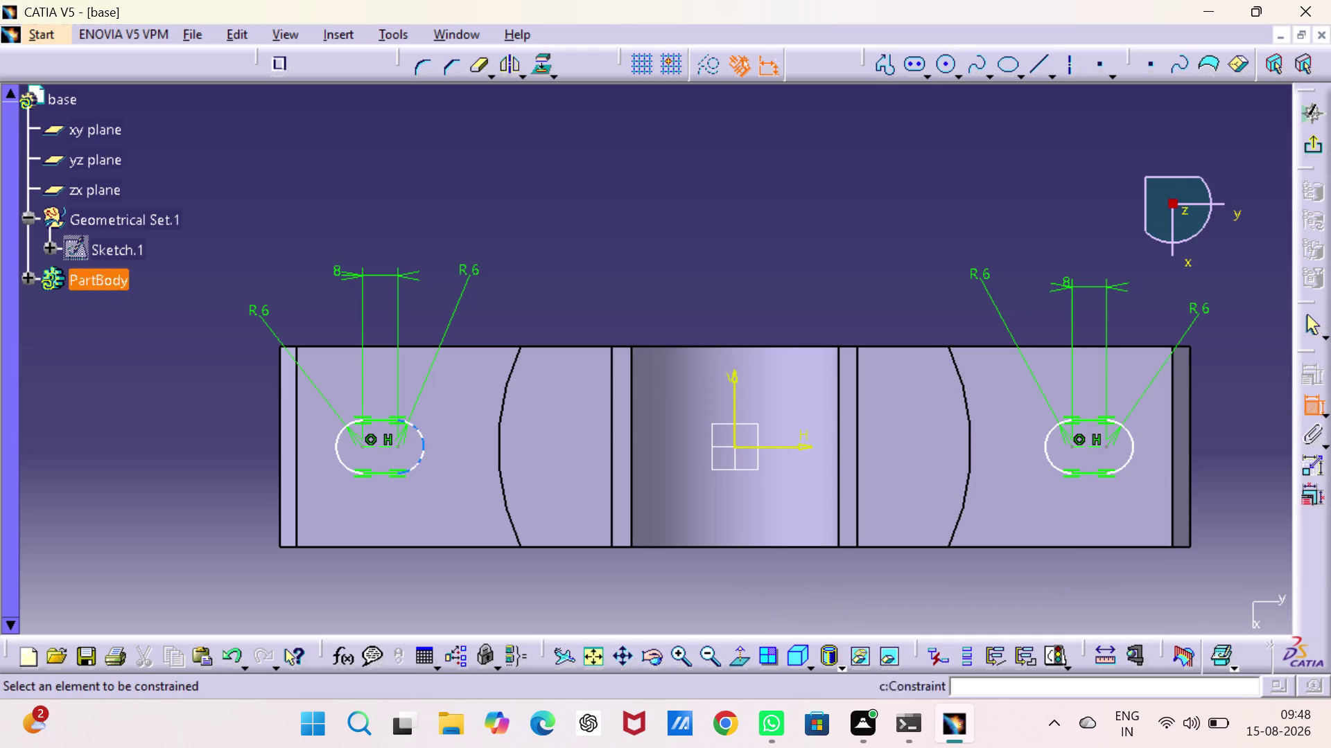
click(398, 447)
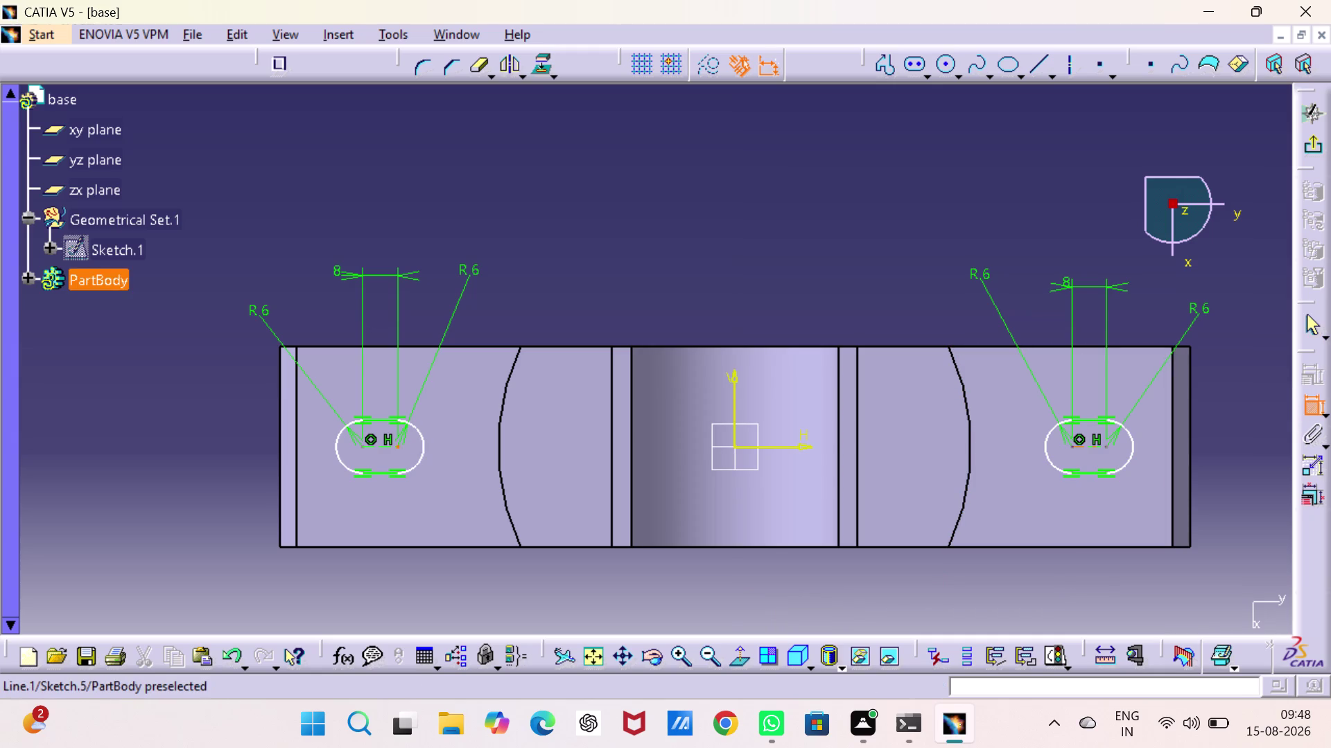
click(1071, 448)
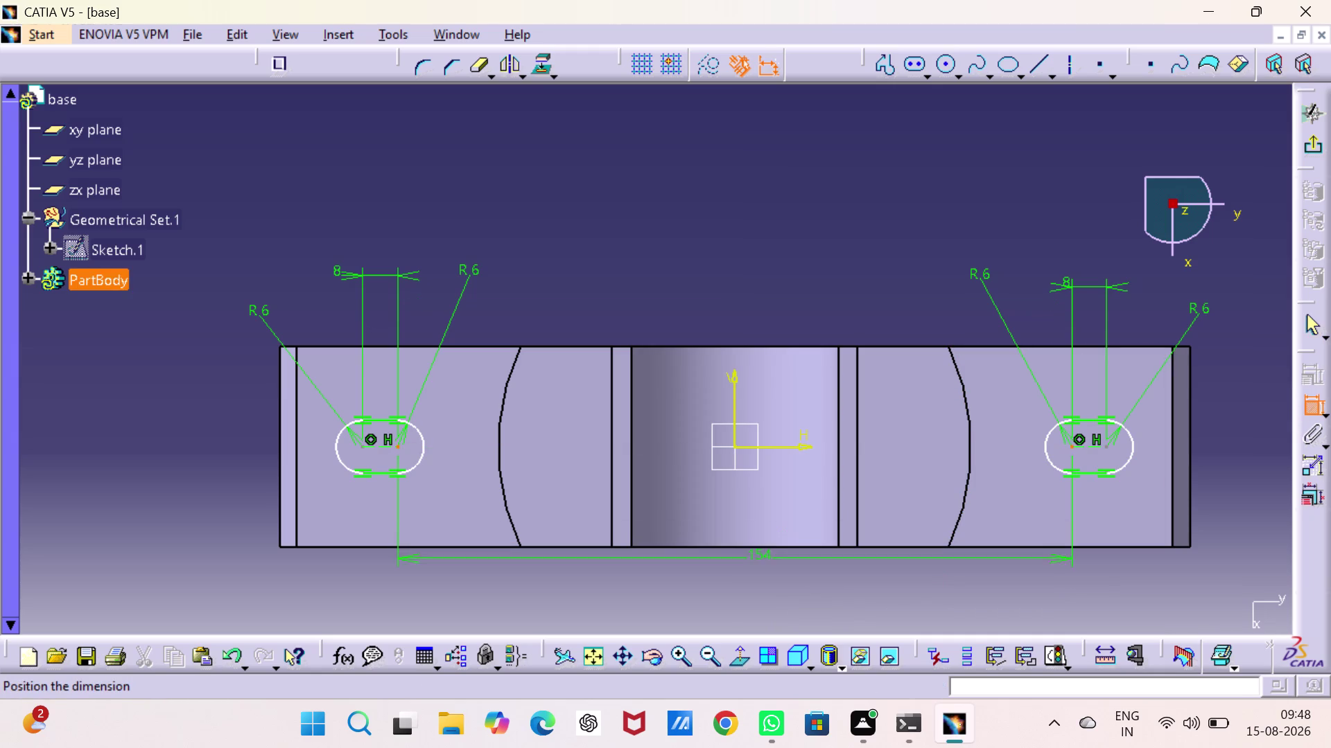
click(759, 592)
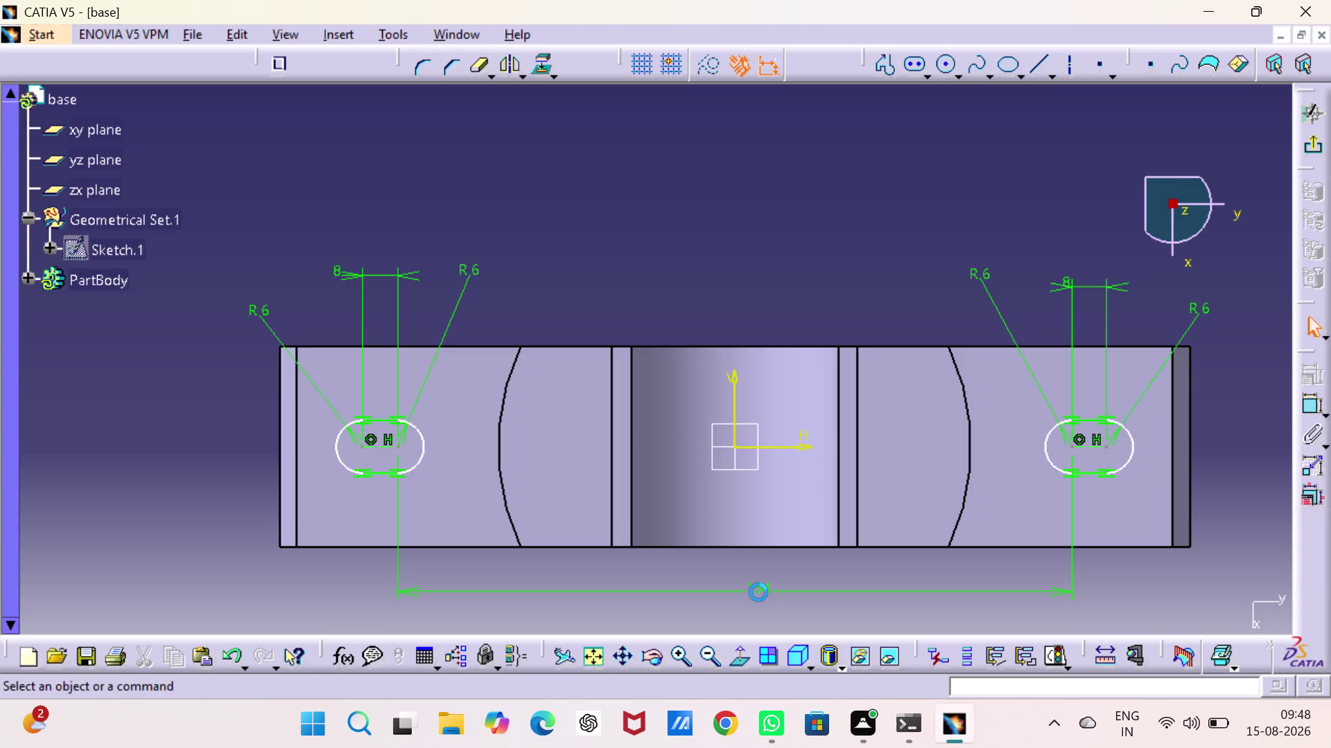
click(1307, 399)
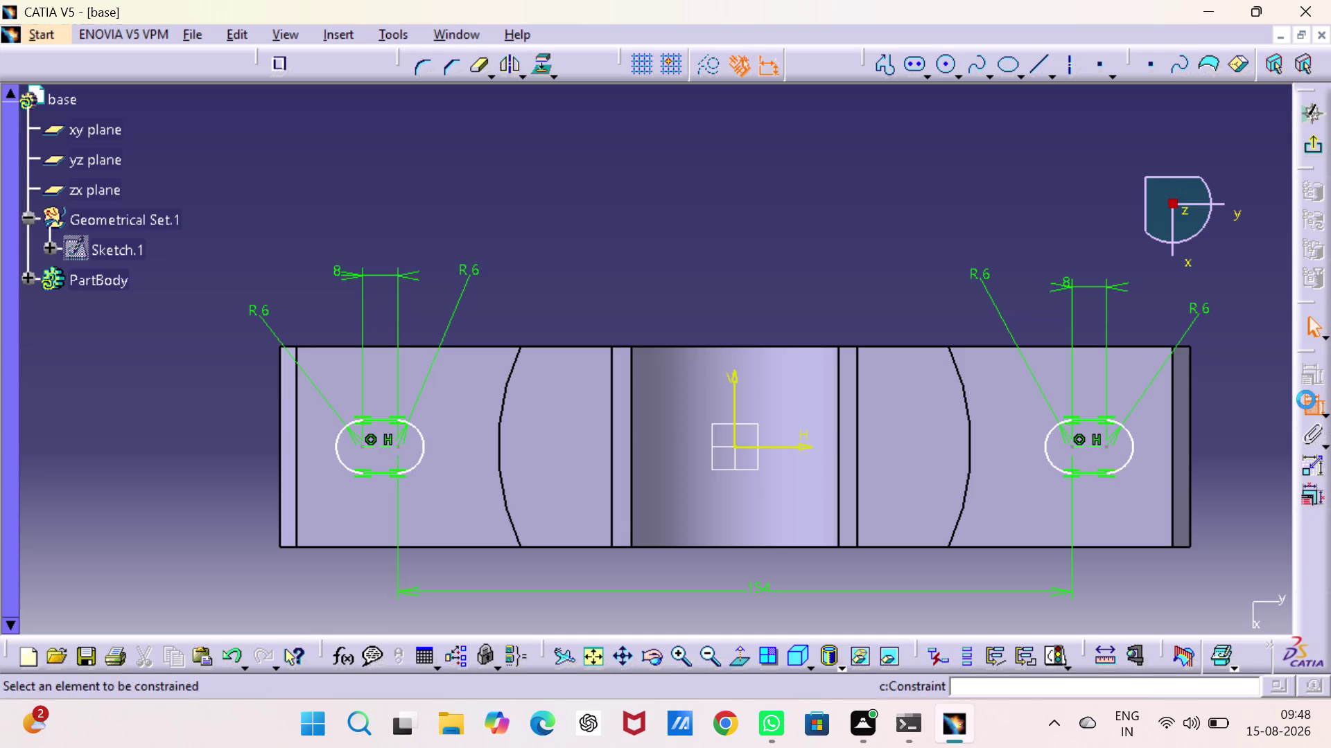
click(1075, 448)
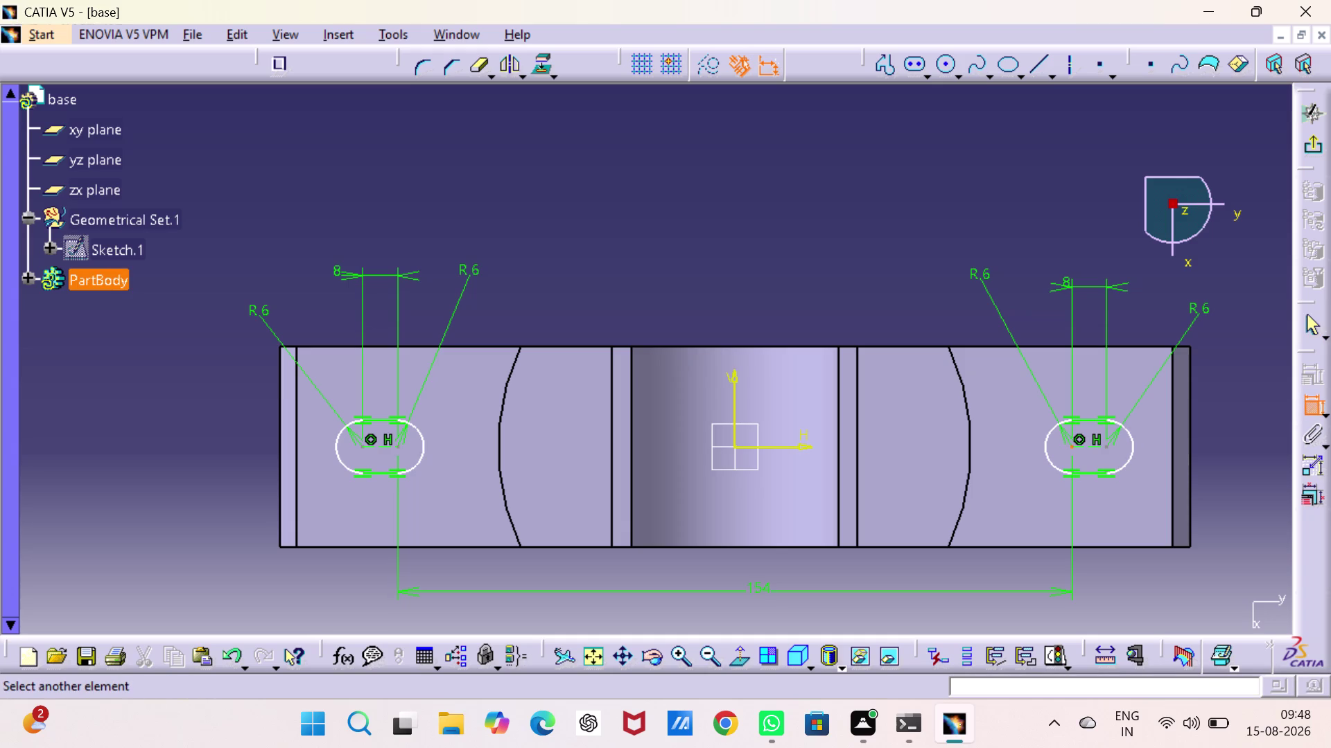
click(734, 437)
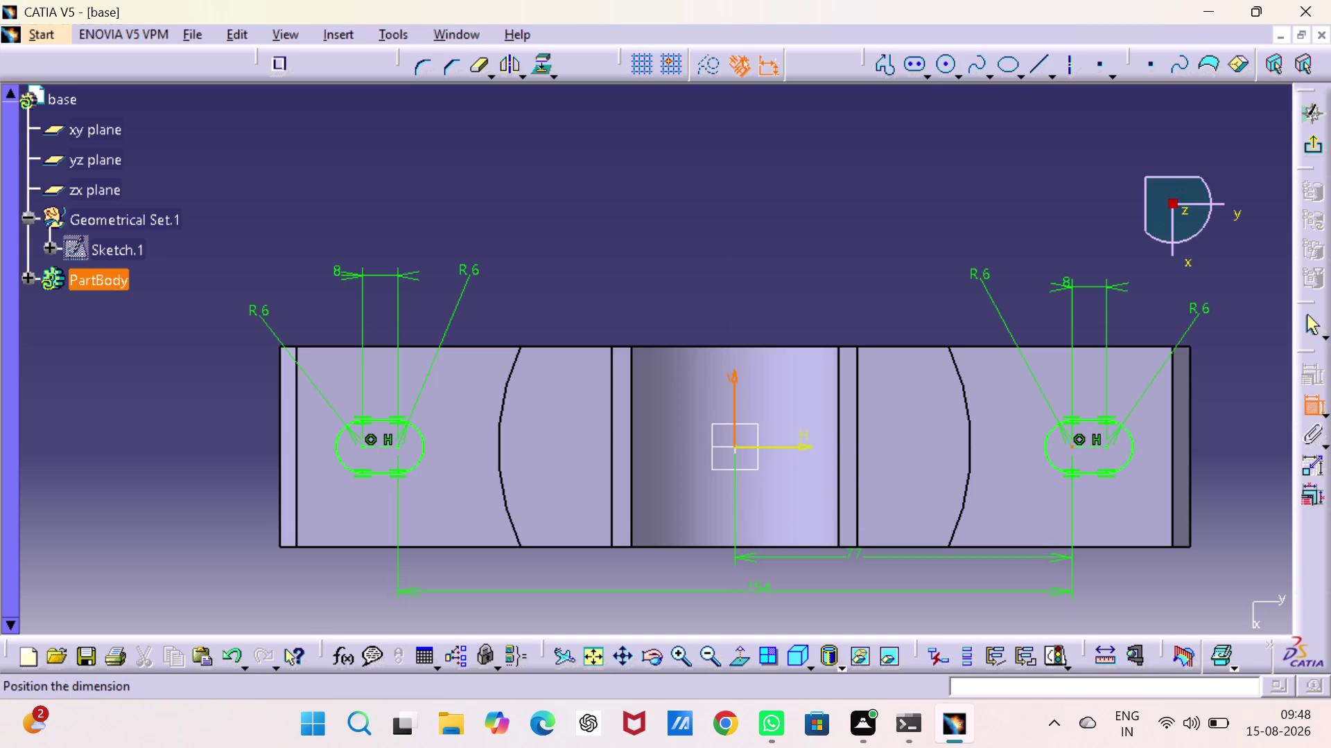
click(862, 564)
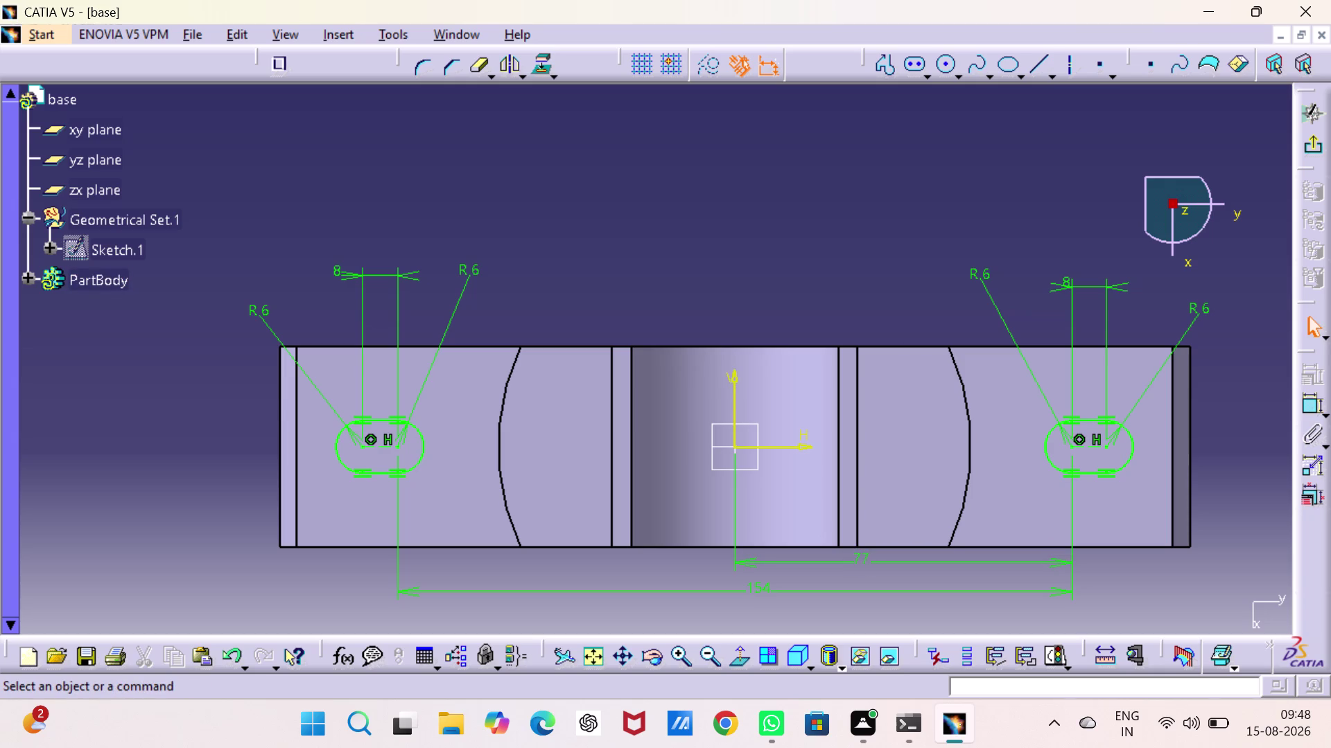
click(1320, 149)
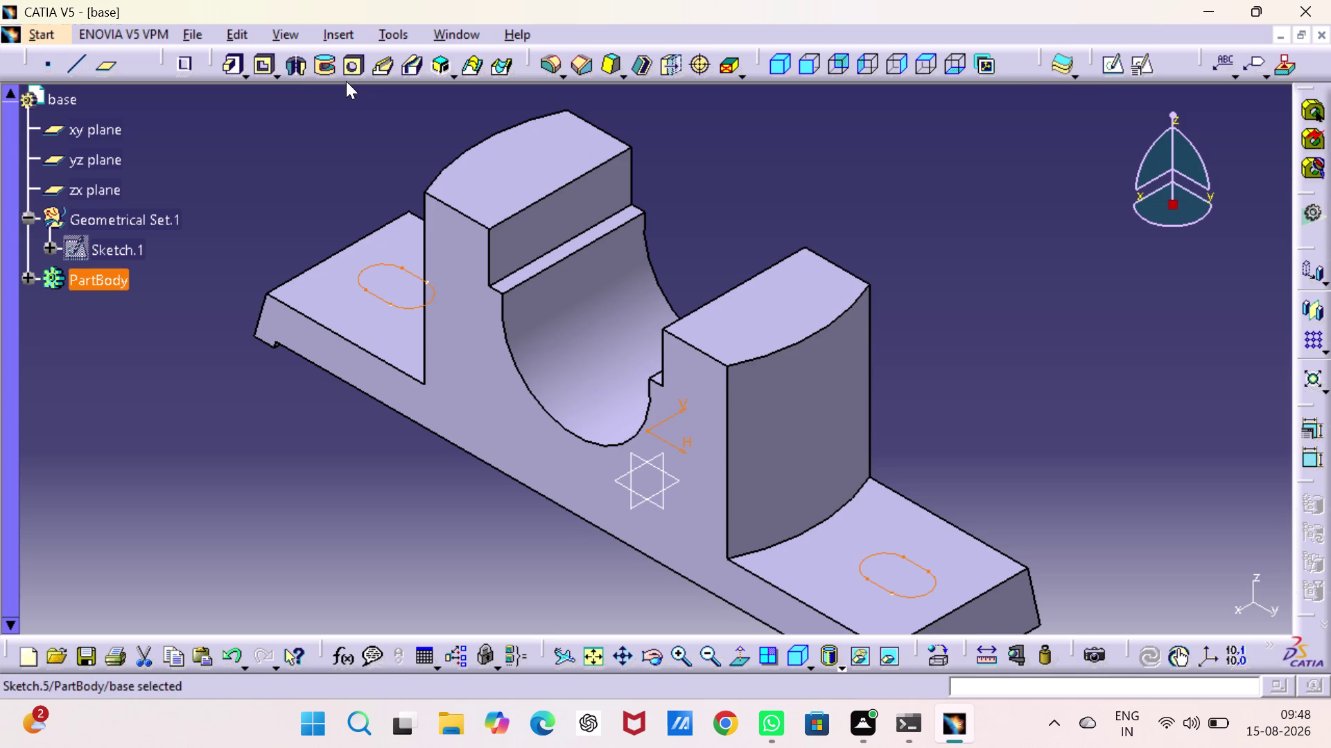
Pocket Sketch.5 through both flanges with a 54 mm depth.
click(259, 66)
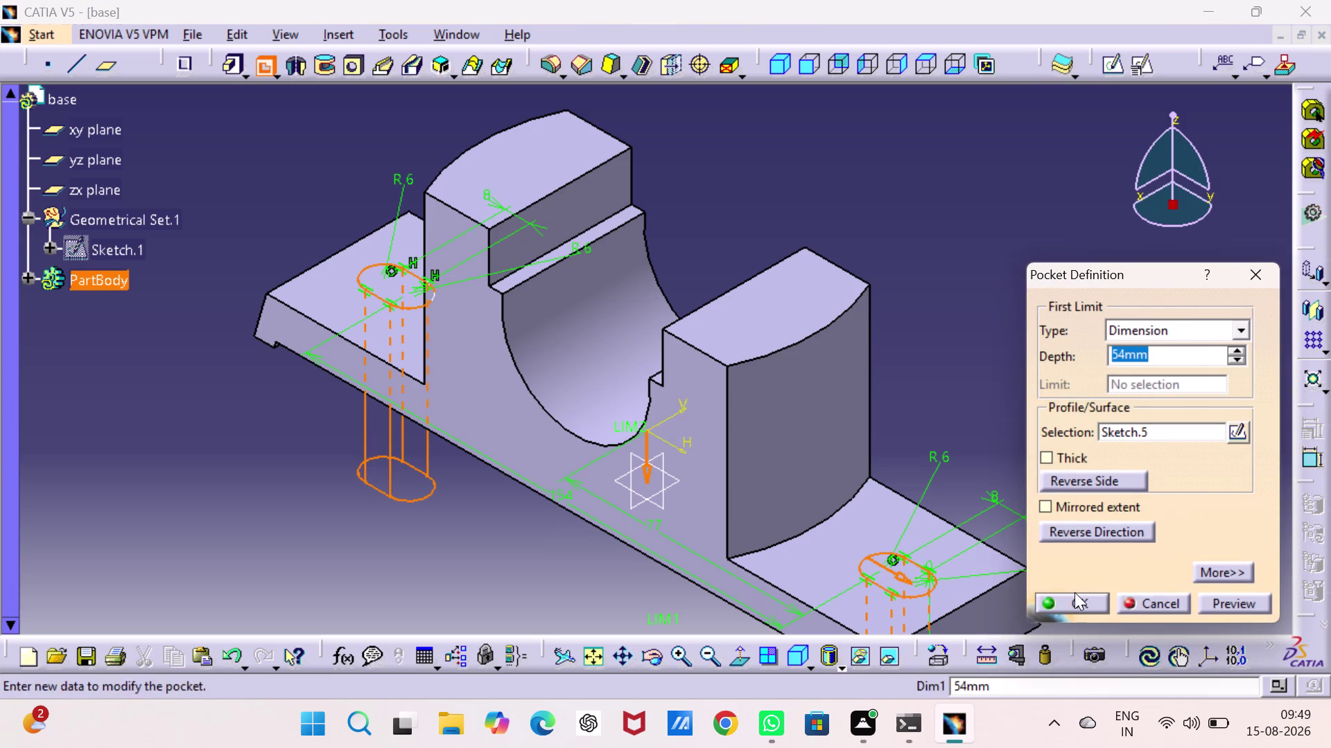
click(1072, 593)
click(1073, 352)
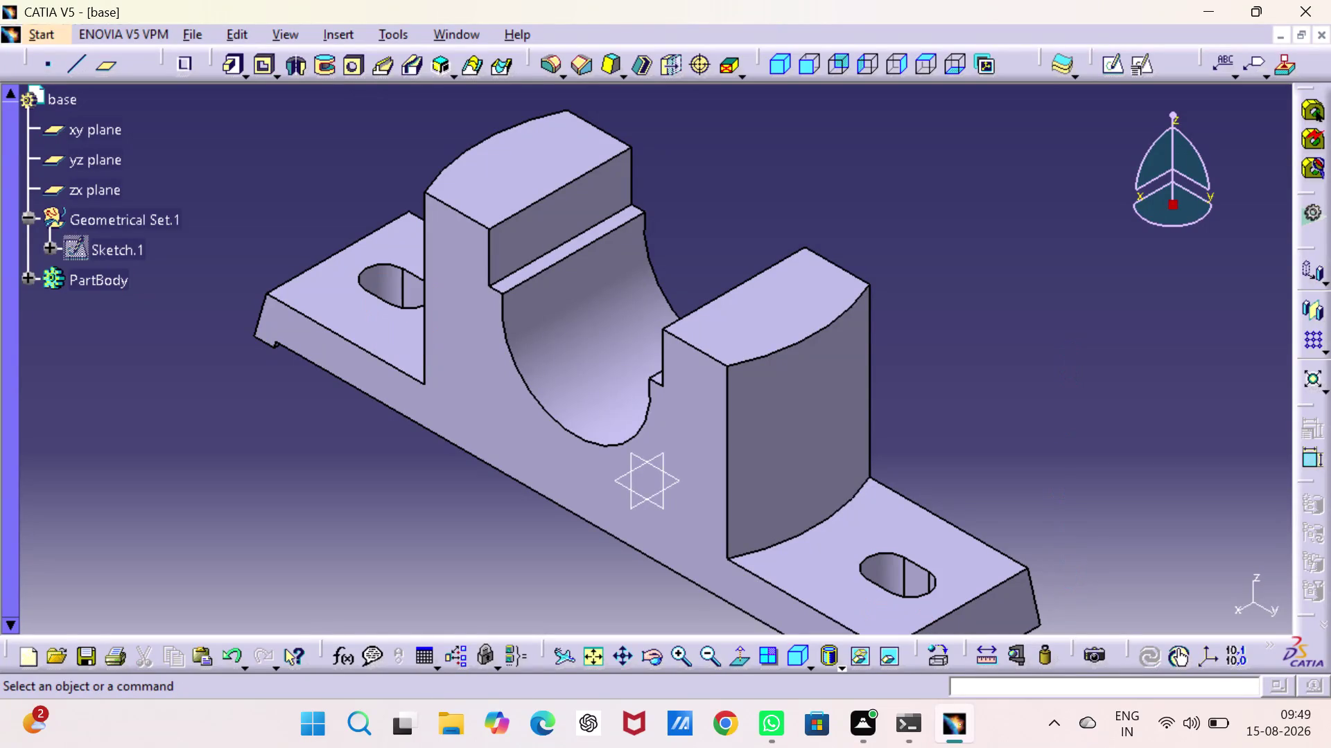